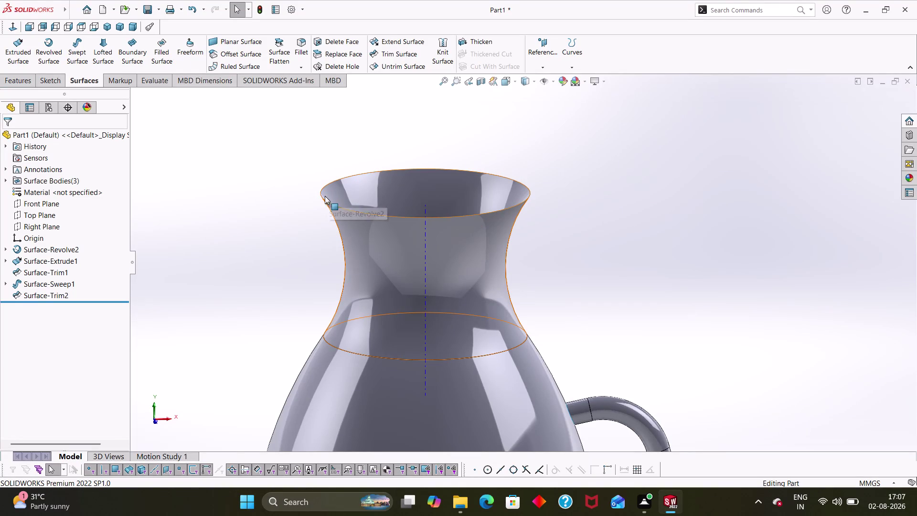
Clear stray picks on the neck surface and select Top Plane as the reference.
click(342, 210)
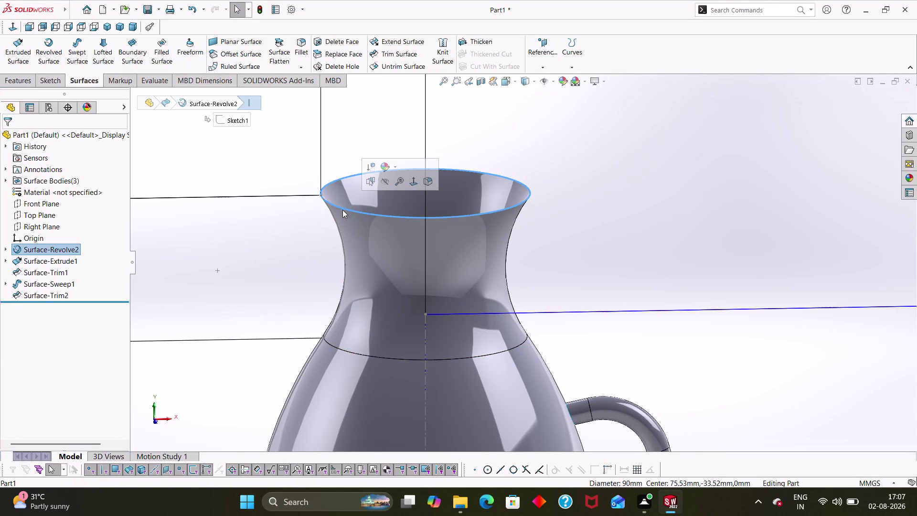
click(279, 231)
key(Escape)
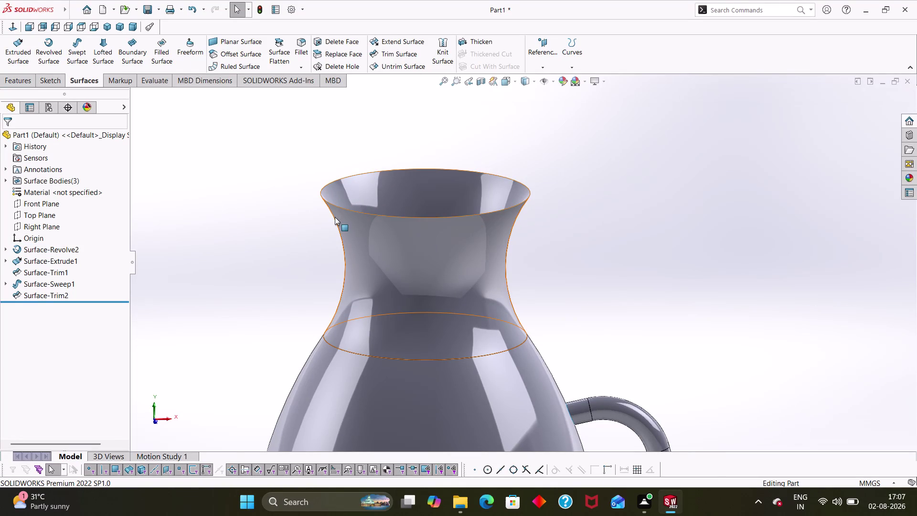
click(350, 212)
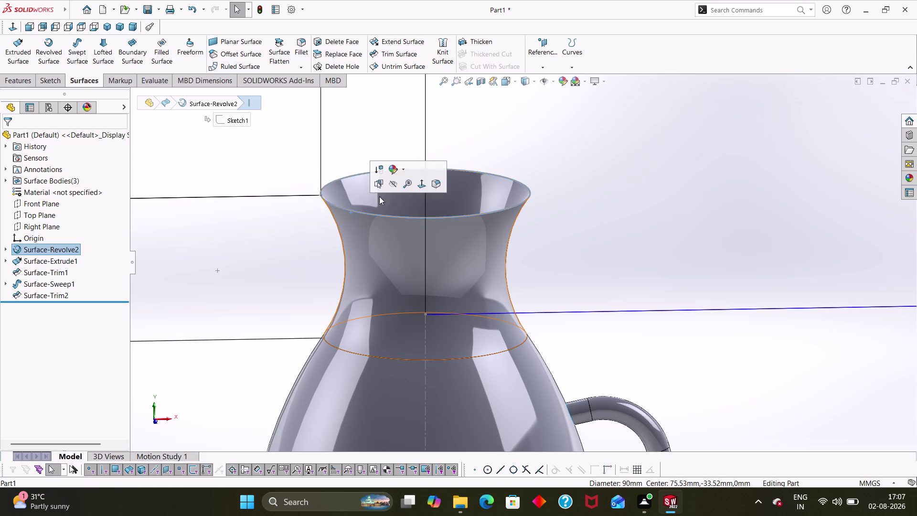
key(Escape)
key(Escape)
key(Escape)
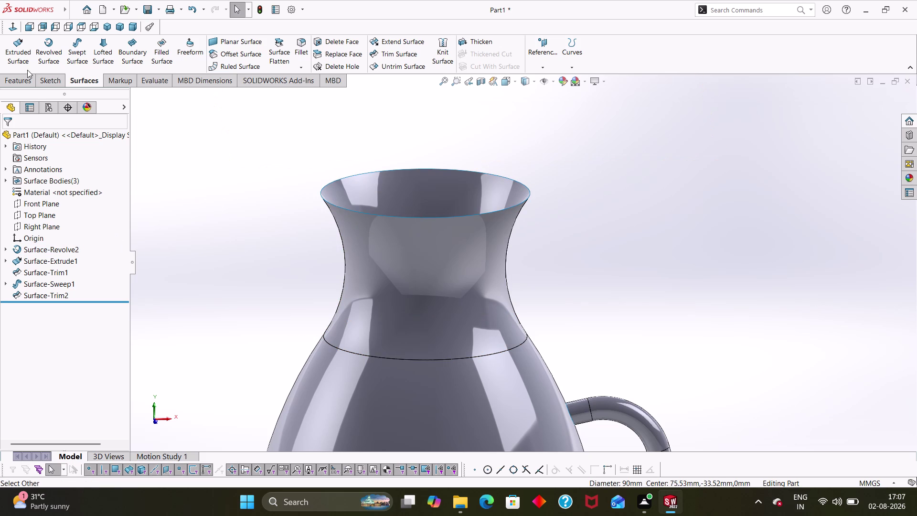
click(40, 209)
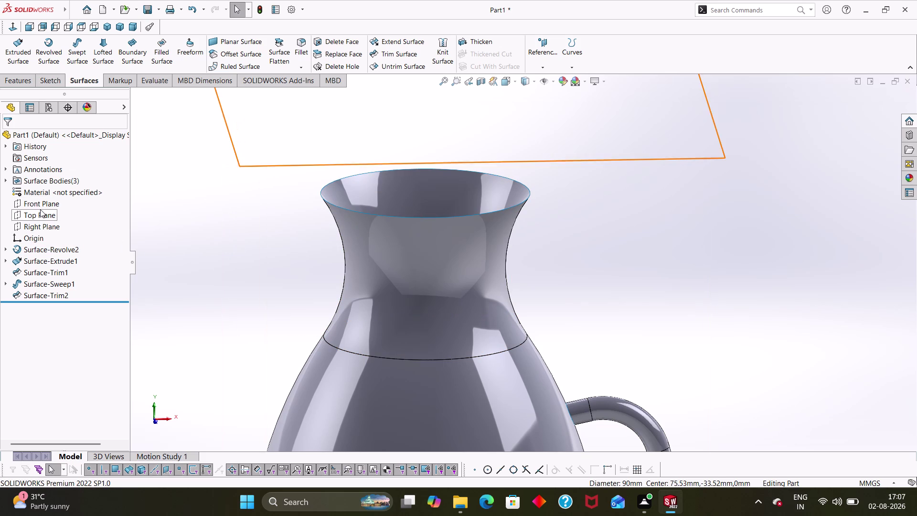
middle_drag(256, 273, 263, 256)
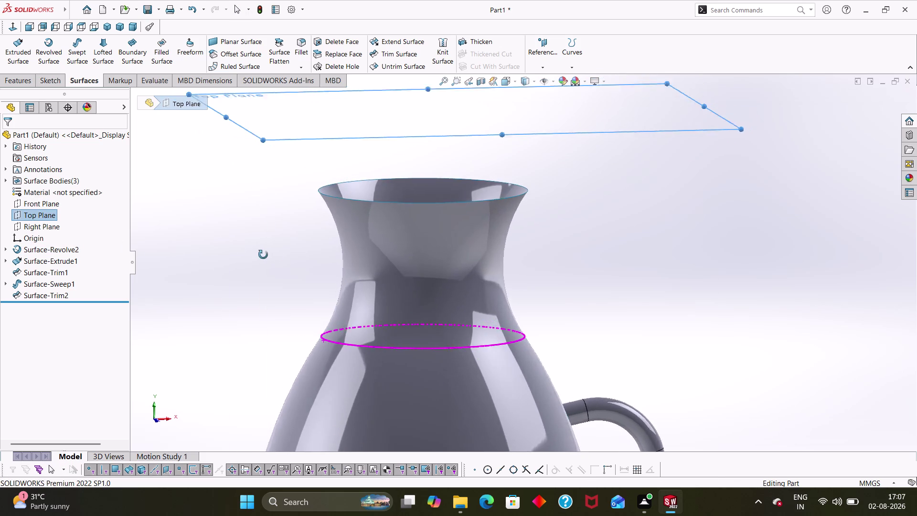
middle_drag(263, 256, 261, 259)
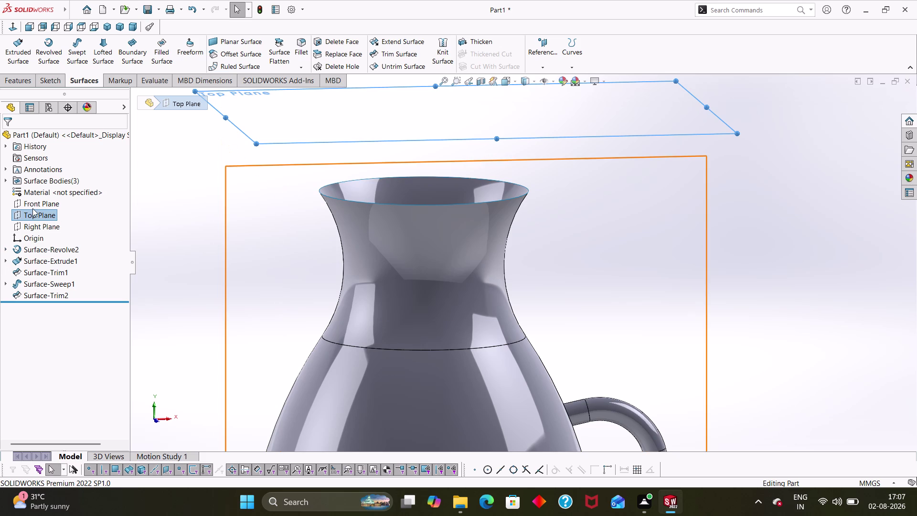
right_click(35, 219)
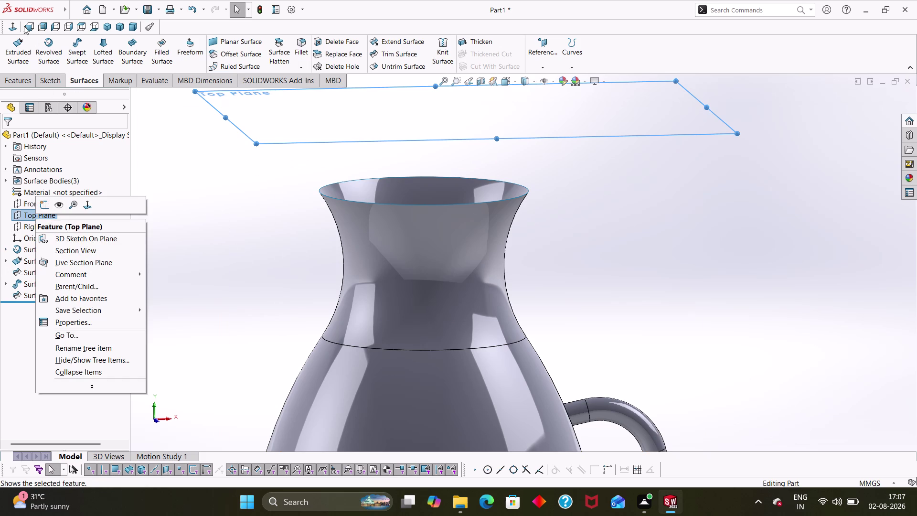
Start a new reference plane from Top Plane, flipped downward, offset 30 mm.
click(61, 8)
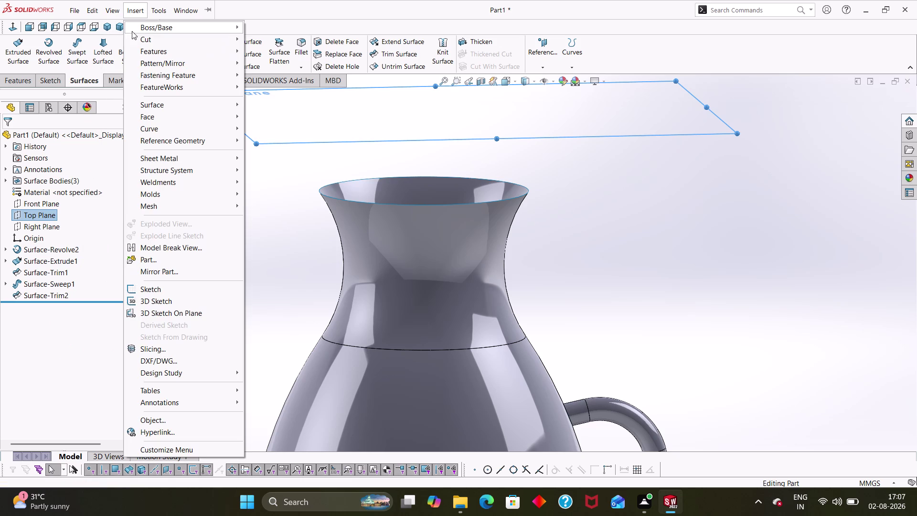
click(255, 139)
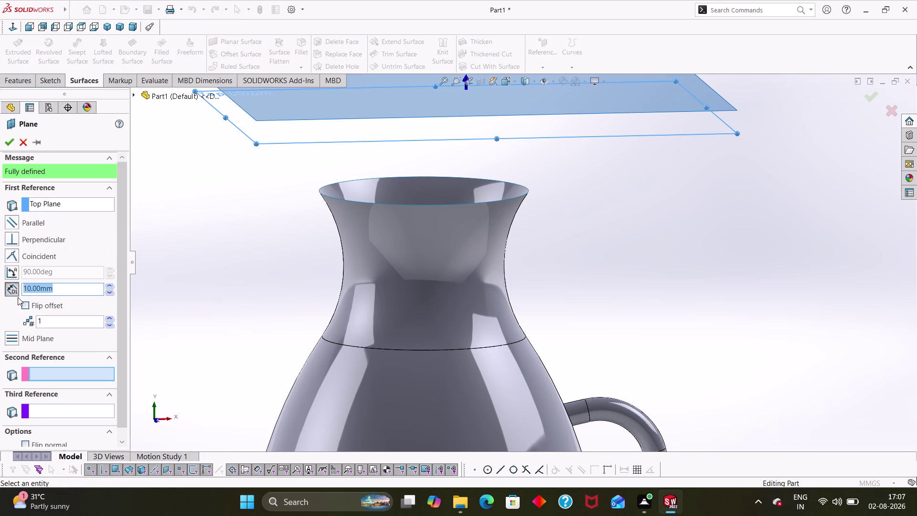
click(22, 305)
middle_drag(221, 305, 234, 284)
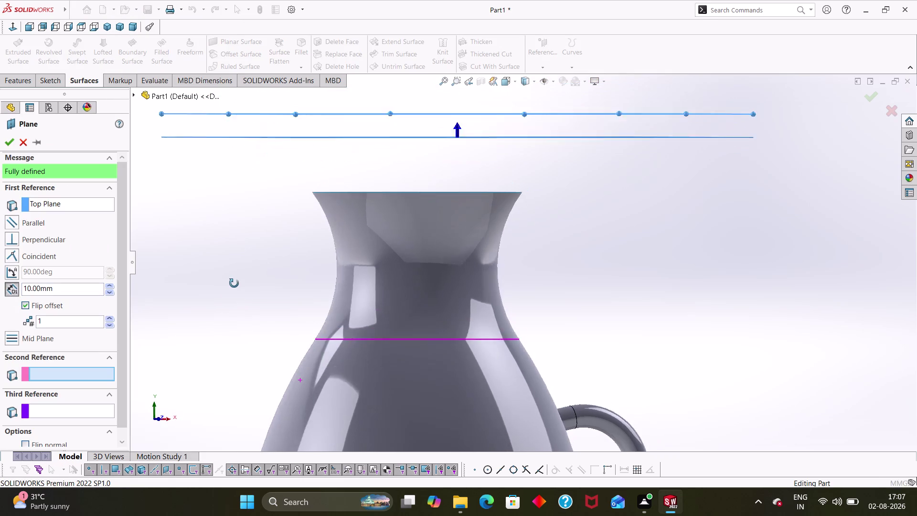
middle_drag(234, 284, 214, 293)
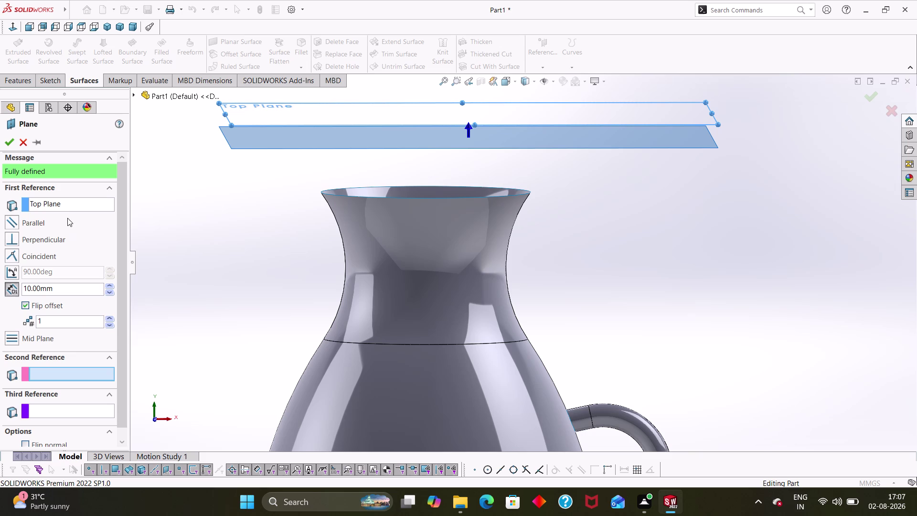
drag(80, 285, 12, 287)
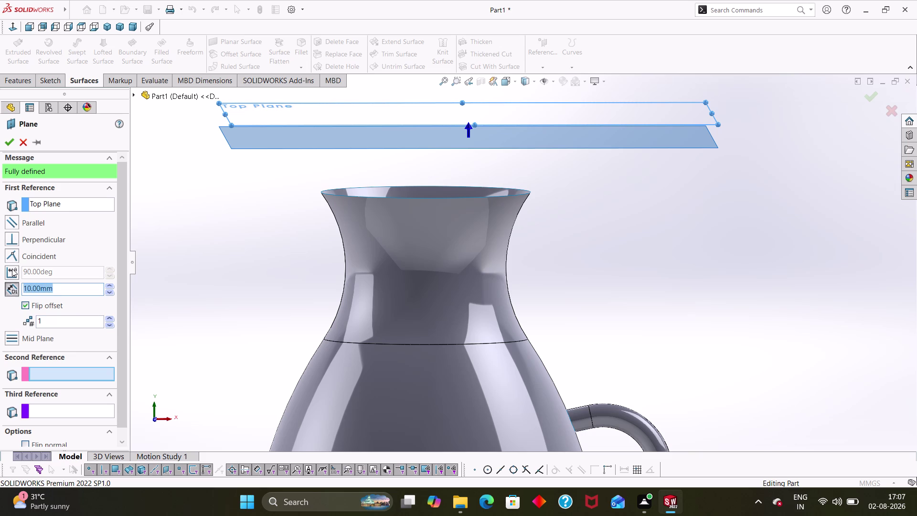
text(30)
key(Return)
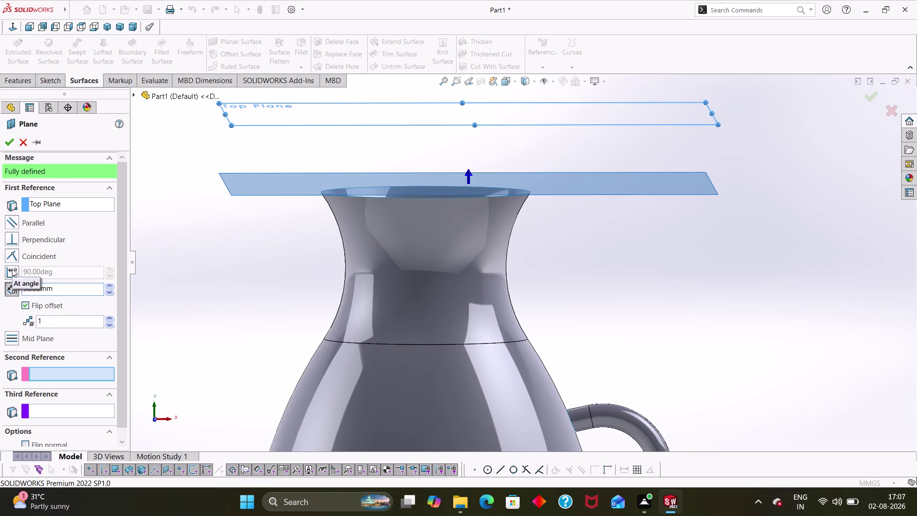
Change the offset to 34 mm and check the plane against the rim from several angles.
middle_drag(235, 267, 234, 263)
drag(83, 290, 78, 290)
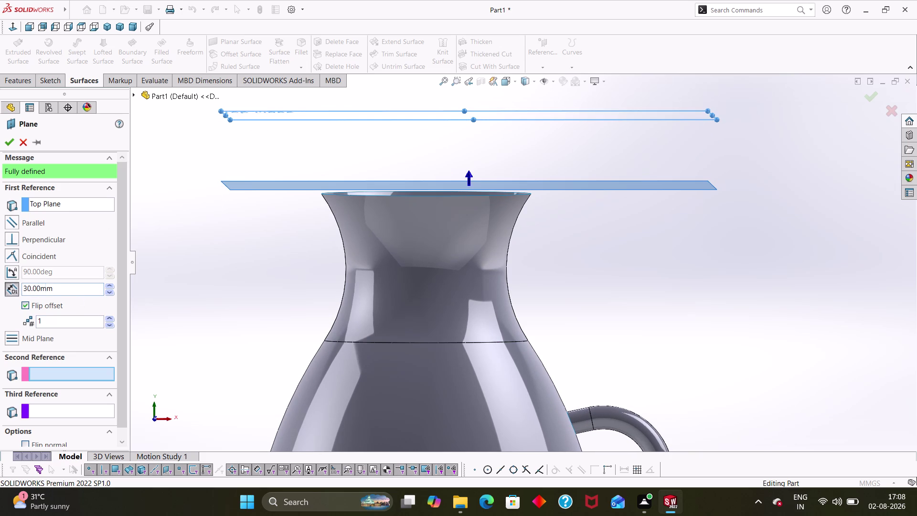
drag(78, 290, 0, 292)
text(34)
key(Return)
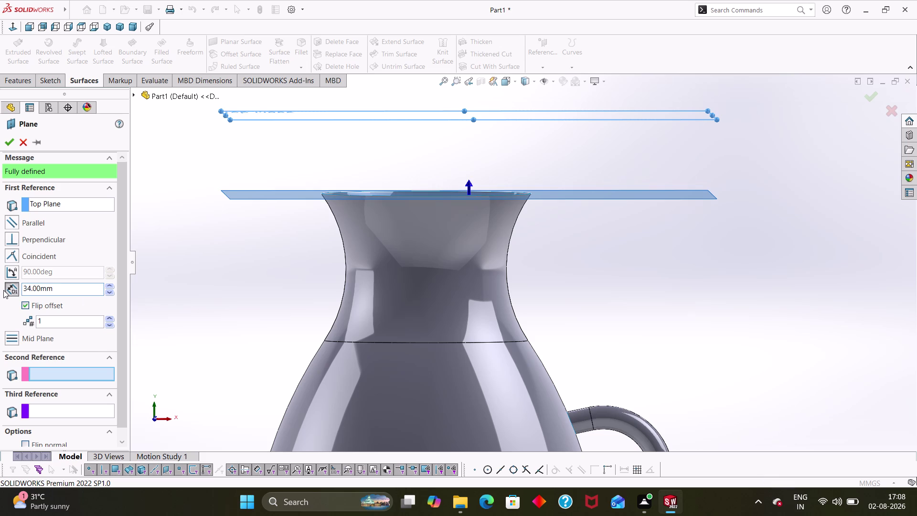
middle_drag(249, 299, 254, 317)
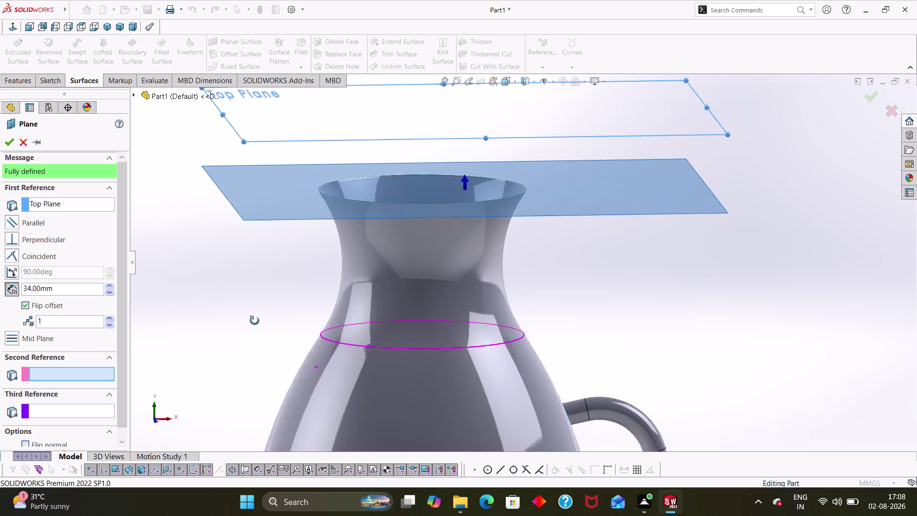
middle_drag(254, 318, 271, 293)
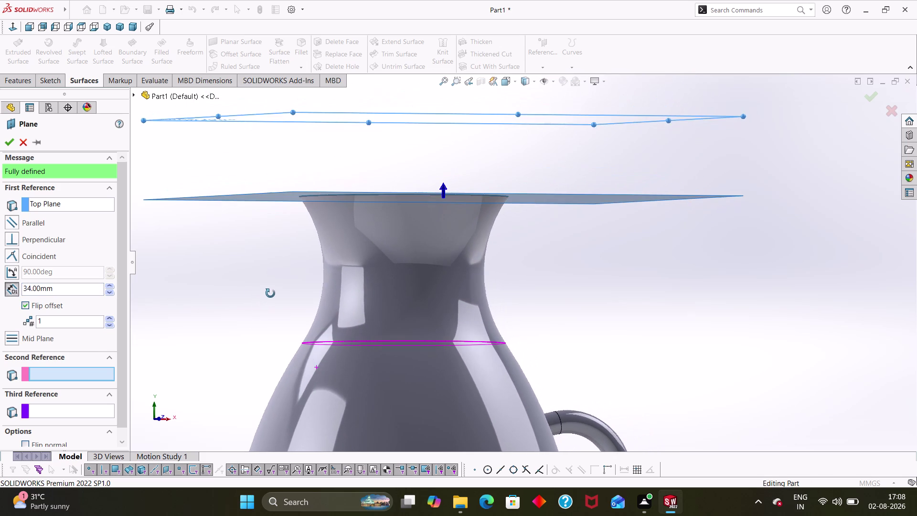
middle_drag(271, 294, 268, 295)
scroll(down, 3)
middle_drag(341, 146, 345, 172)
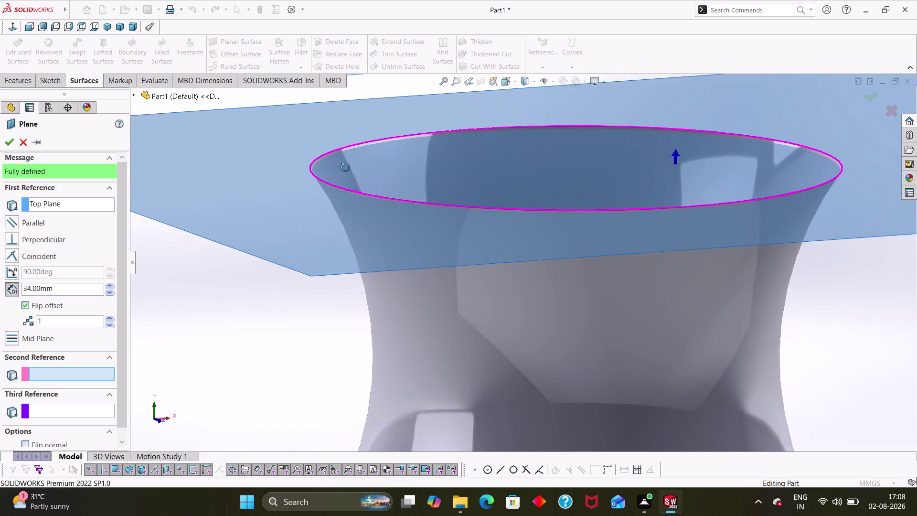
middle_drag(345, 171, 322, 148)
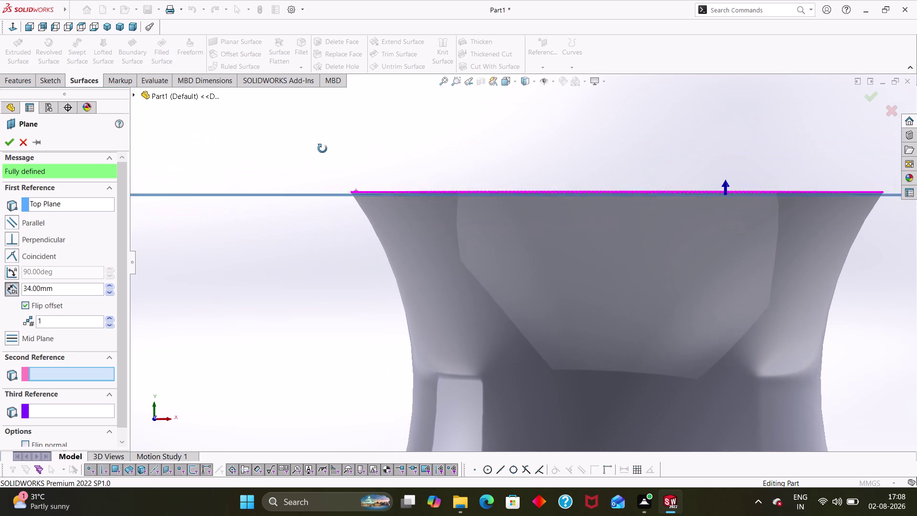
middle_drag(323, 149, 326, 181)
scroll(up, 3)
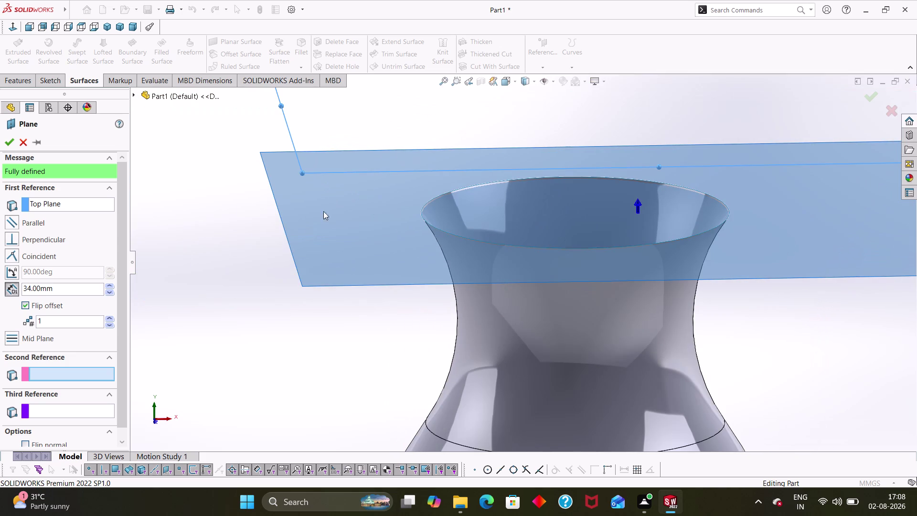
Set the offset to 33 mm, verify it meets the rim, and confirm Plane1.
drag(84, 292, 0, 278)
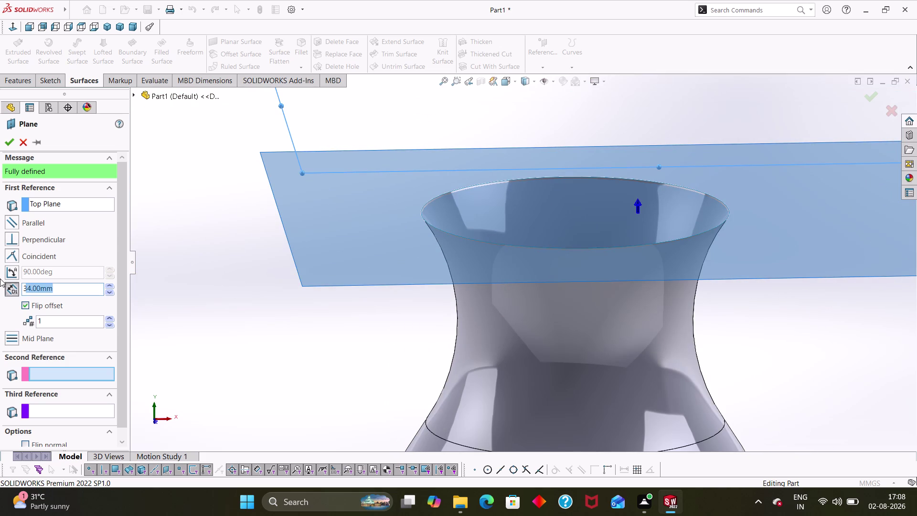
drag(0, 278, 0, 279)
text(33)
key(Return)
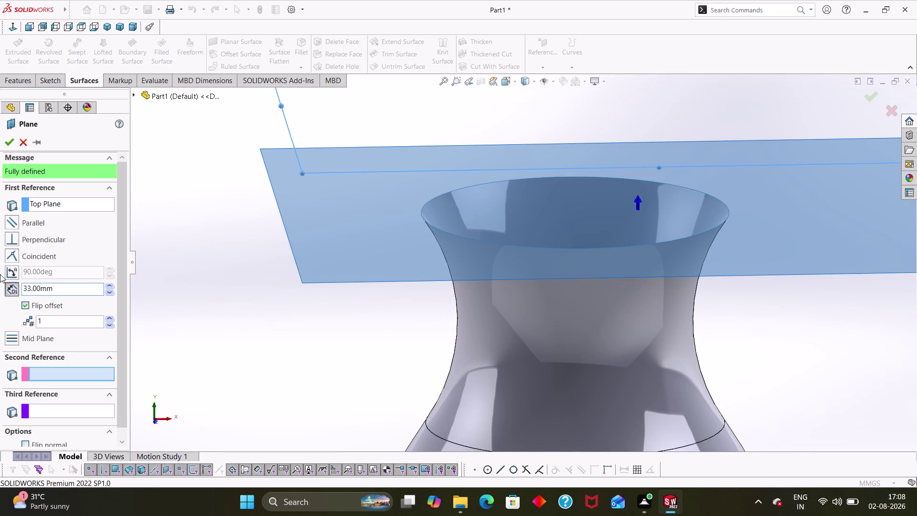
middle_drag(256, 315, 261, 313)
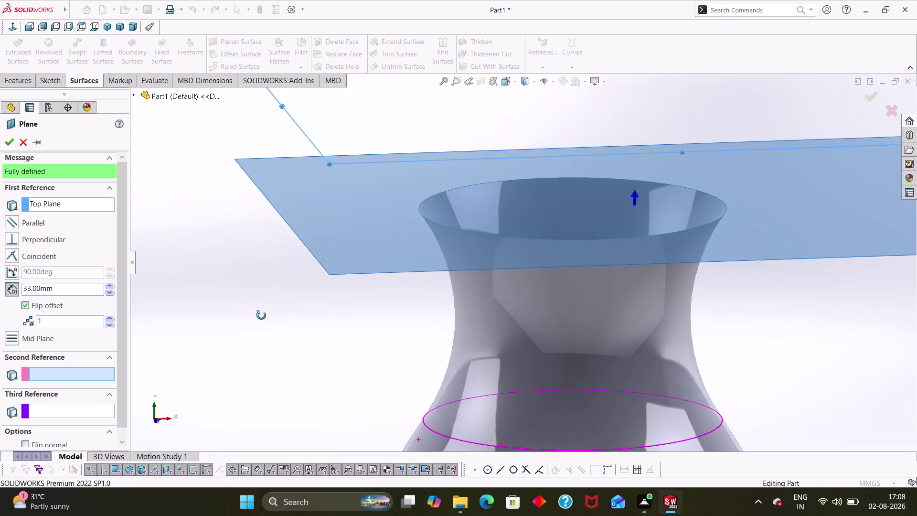
middle_drag(261, 313, 261, 318)
click(2, 137)
click(9, 143)
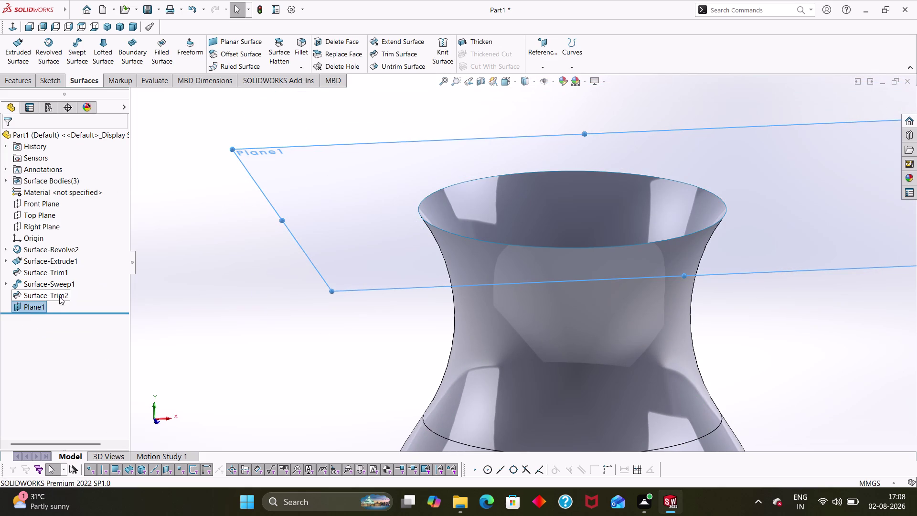
right_click(41, 306)
click(49, 281)
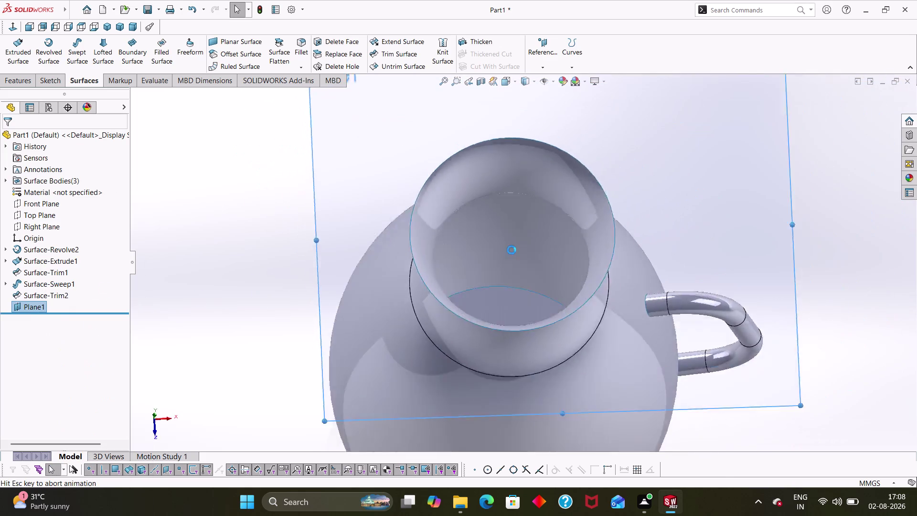
click(233, 56)
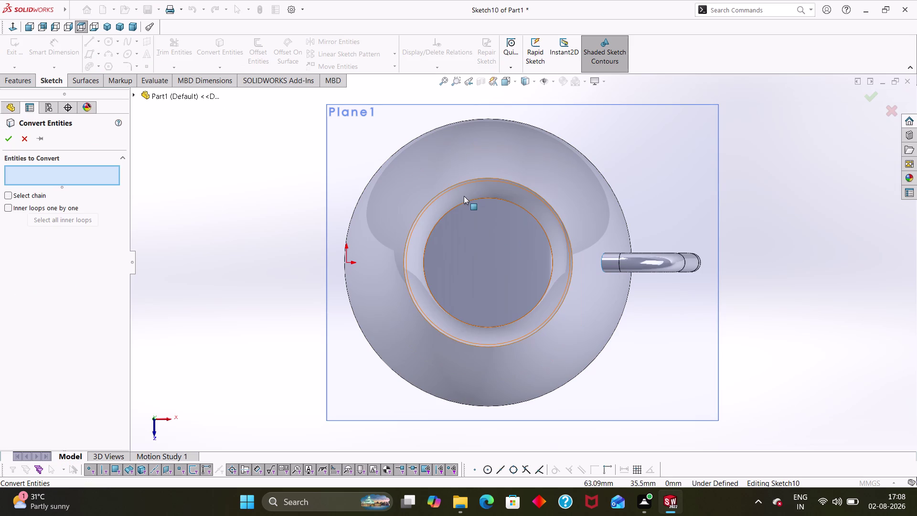
click(461, 184)
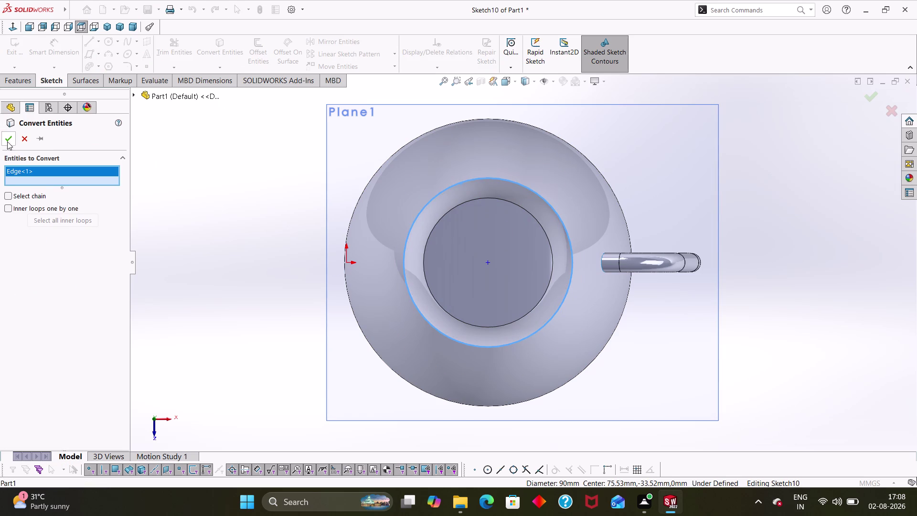
click(440, 220)
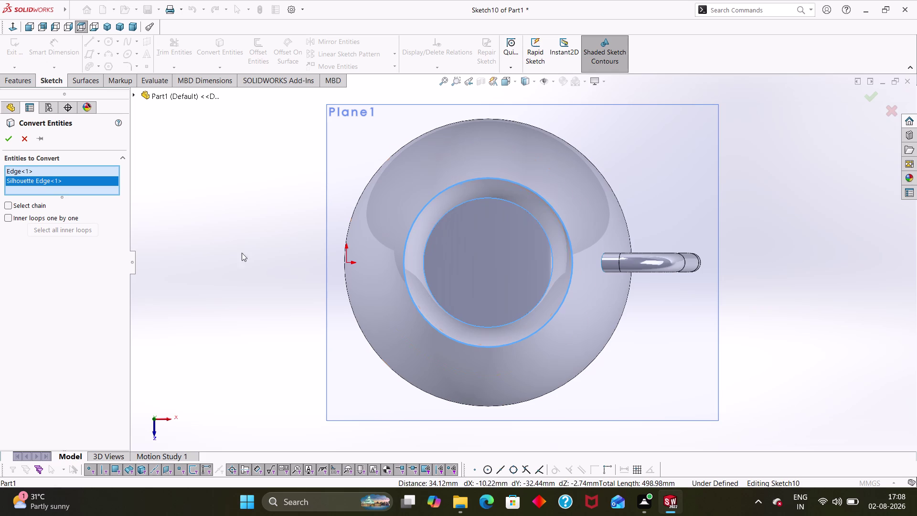
click(7, 141)
click(254, 305)
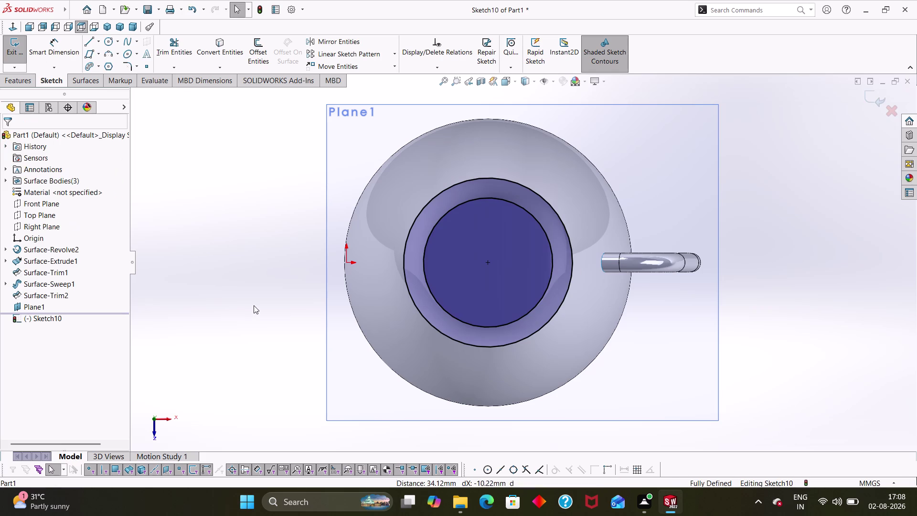
middle_drag(269, 321, 256, 222)
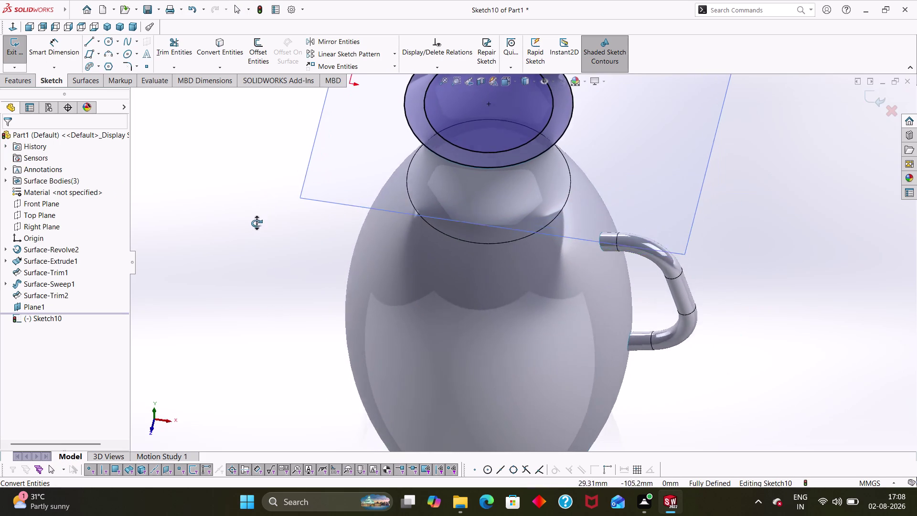
middle_drag(256, 223, 253, 226)
scroll(up, 3)
middle_drag(314, 250, 327, 243)
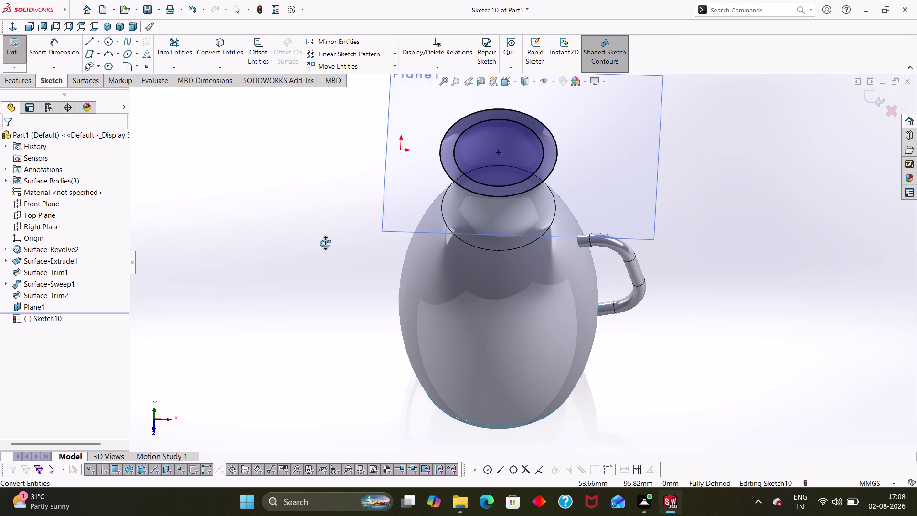
middle_drag(327, 243, 316, 244)
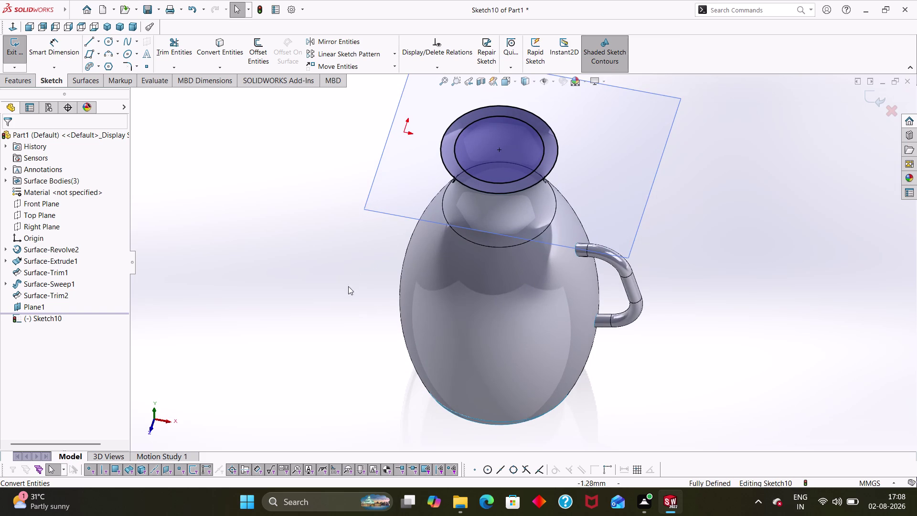
middle_drag(335, 311, 363, 257)
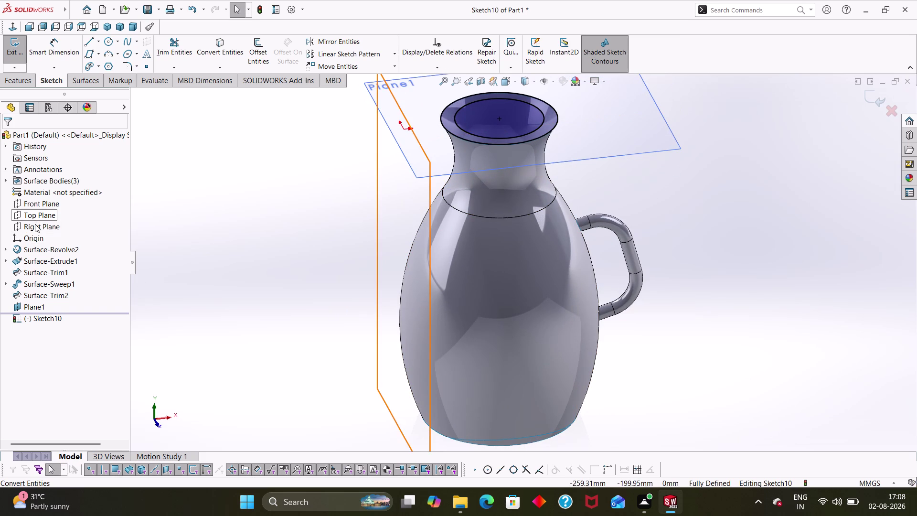
right_click(39, 204)
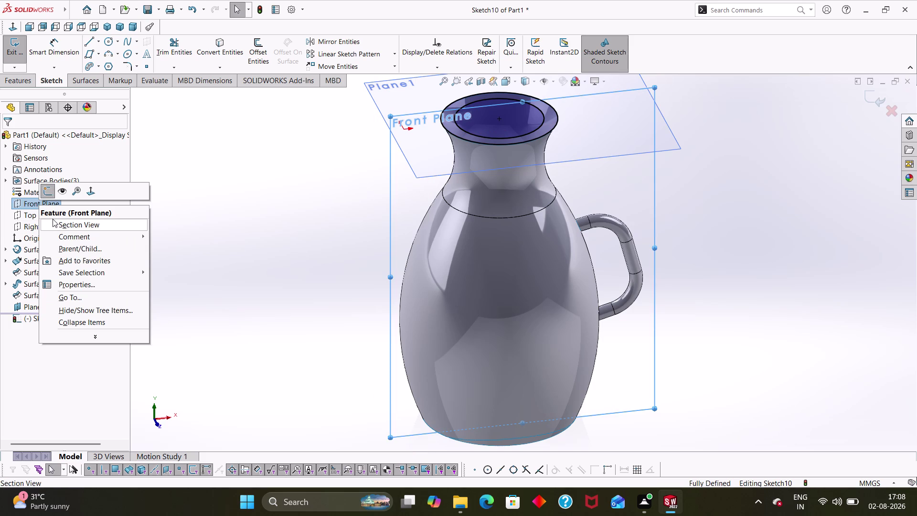
Start a new sketch on the Front Plane with the straight Line tool.
click(51, 193)
right_click(49, 205)
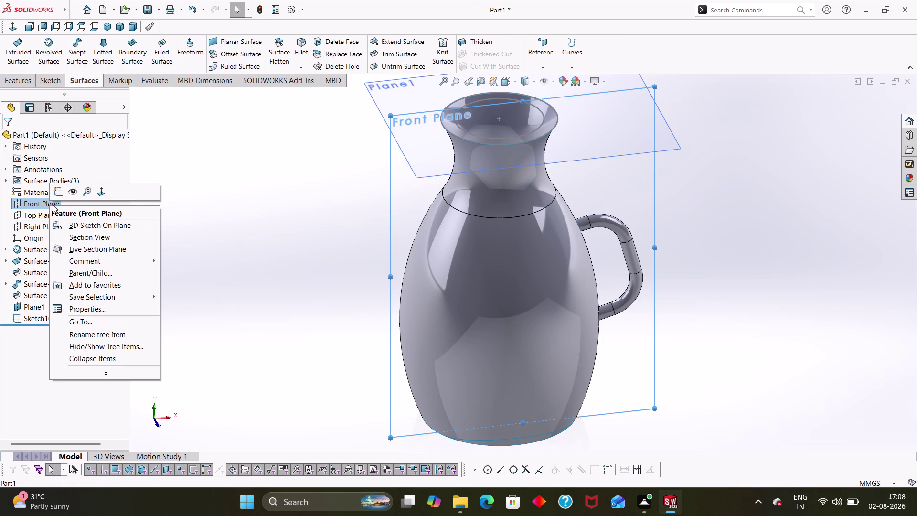
click(60, 191)
scroll(down, 3)
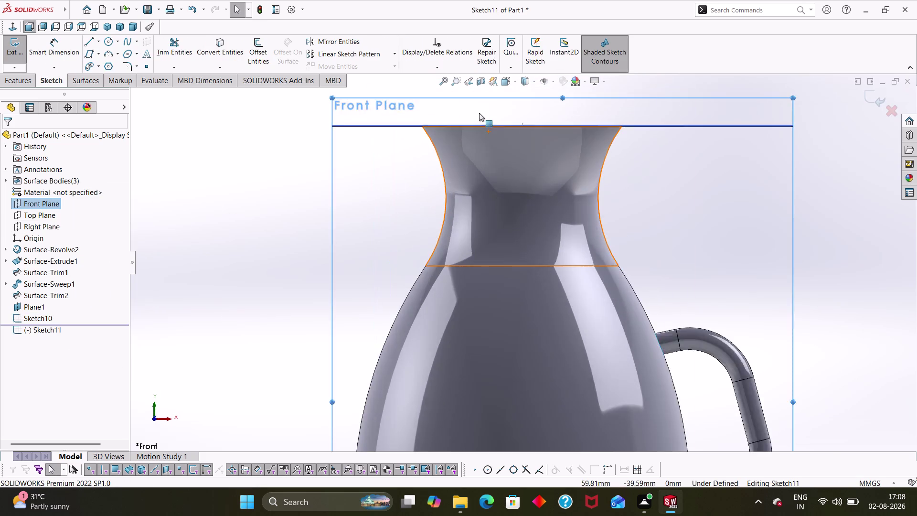
scroll(down, 3)
click(96, 44)
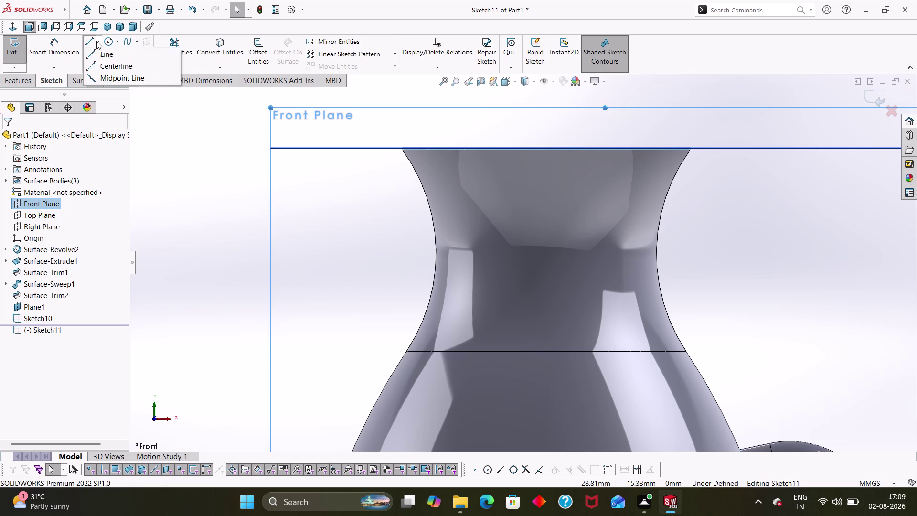
click(96, 42)
click(89, 41)
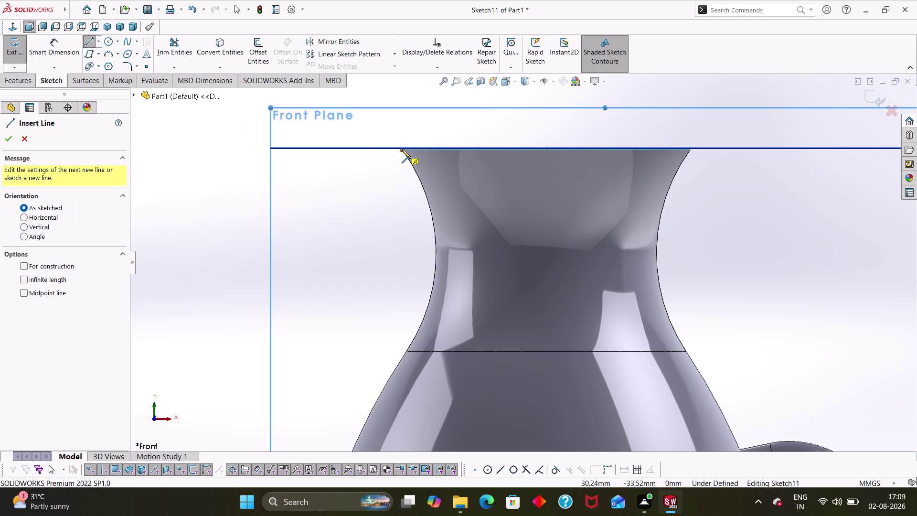
Draw a short horizontal line outward from the rim's left edge.
drag(403, 148, 377, 143)
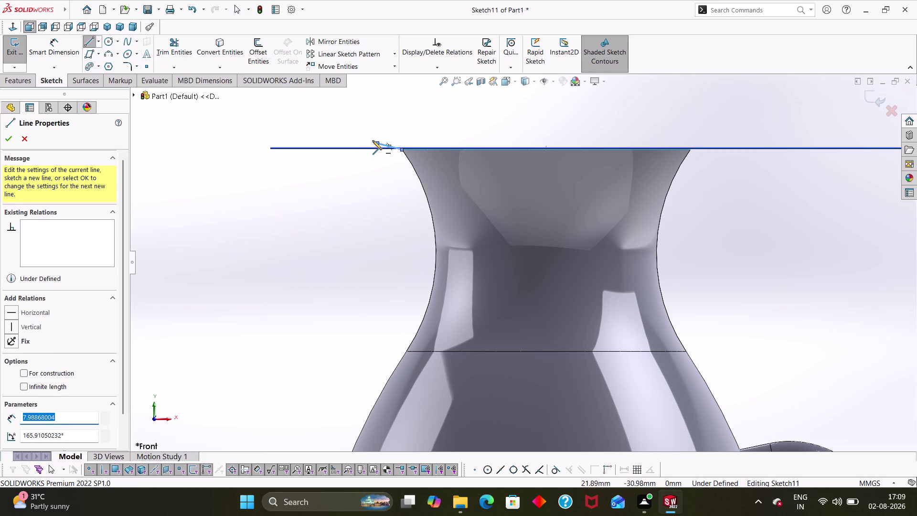
key(Escape)
key(Escape)
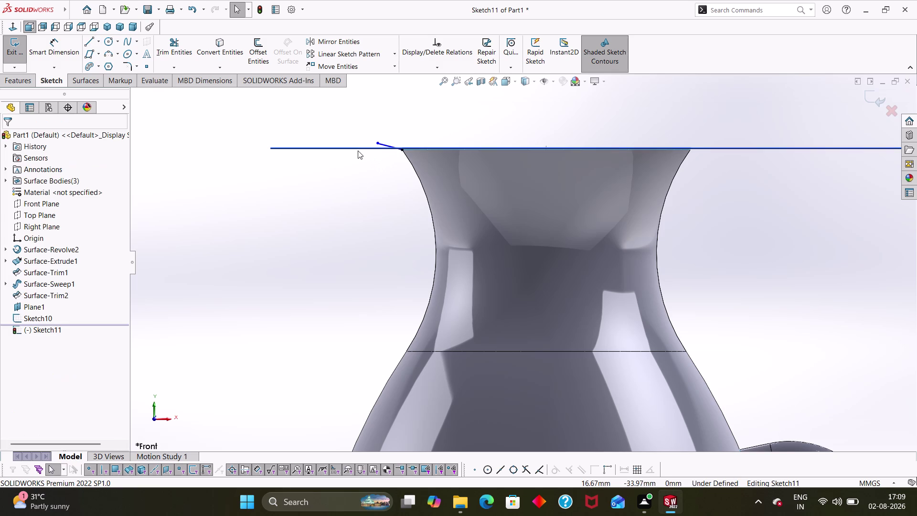
click(358, 150)
click(357, 147)
right_click(360, 148)
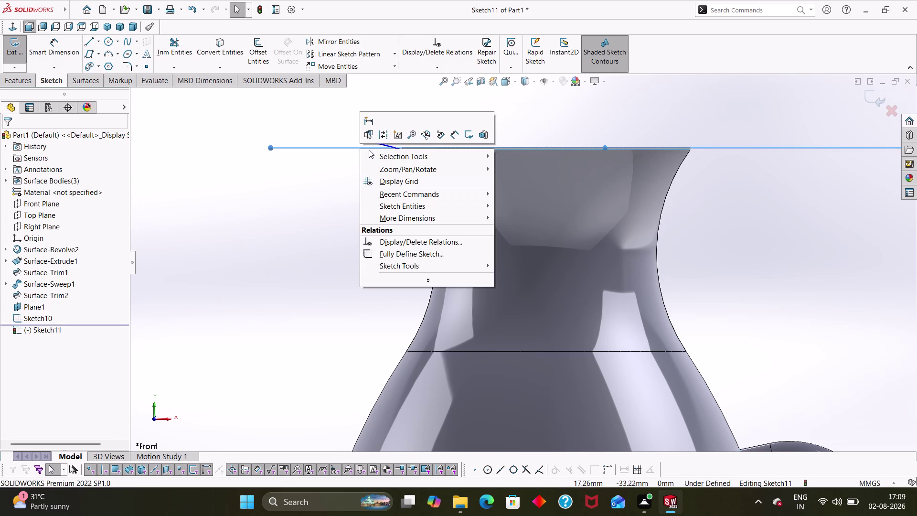
key(Escape)
key(Escape)
Delete a selected sketch entity and bring up the Sketch10 and Sketch11 options.
middle_drag(340, 200, 350, 267)
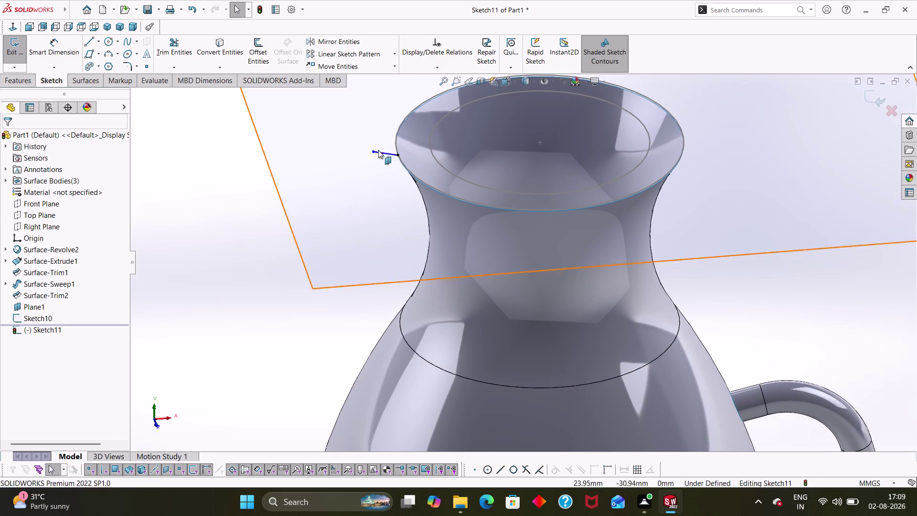
click(380, 151)
key(Delete)
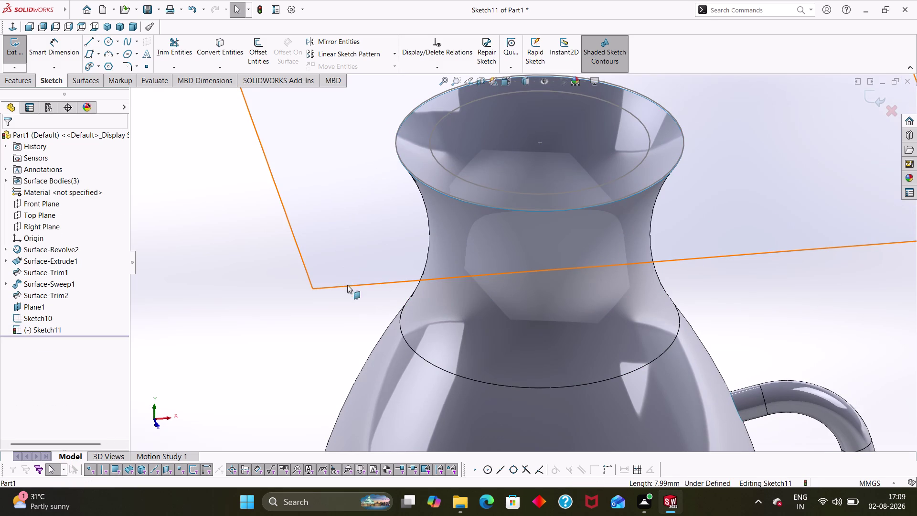
right_click(345, 277)
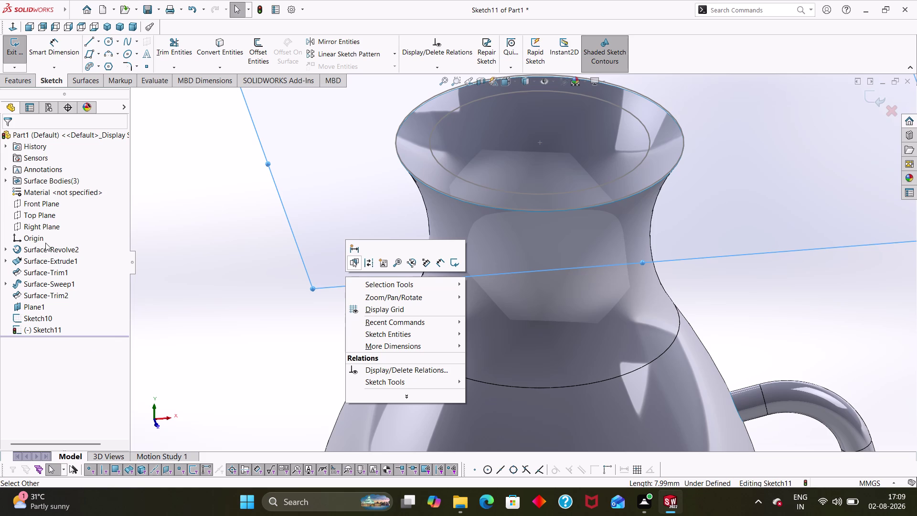
right_click(51, 316)
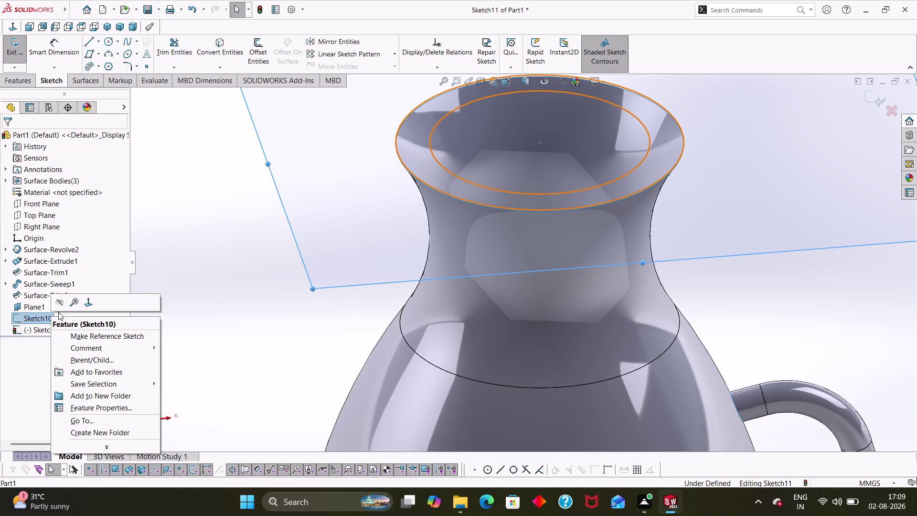
click(54, 304)
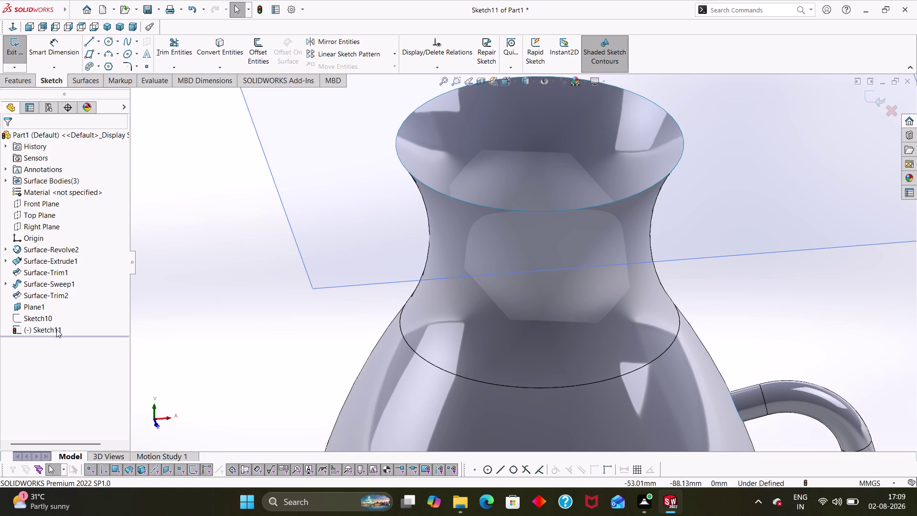
right_click(48, 325)
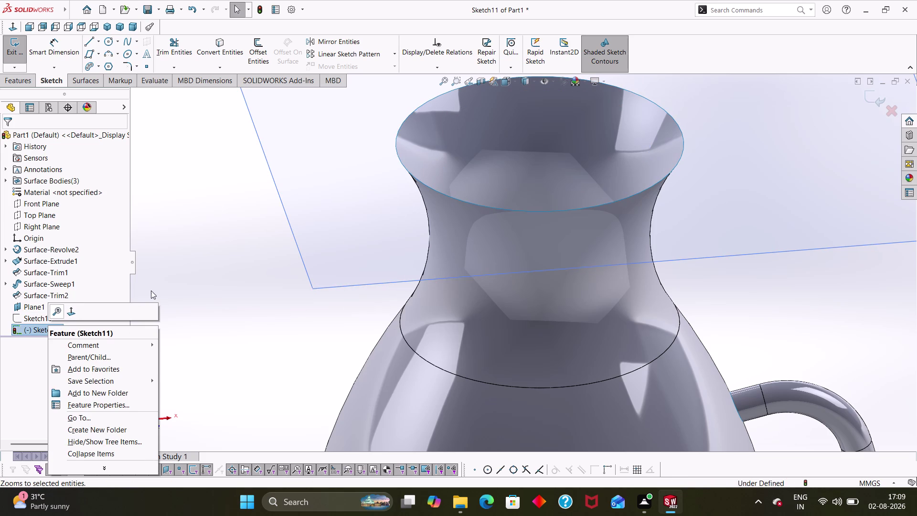
Exit Sketch11, discarding its changes.
click(167, 278)
right_click(48, 333)
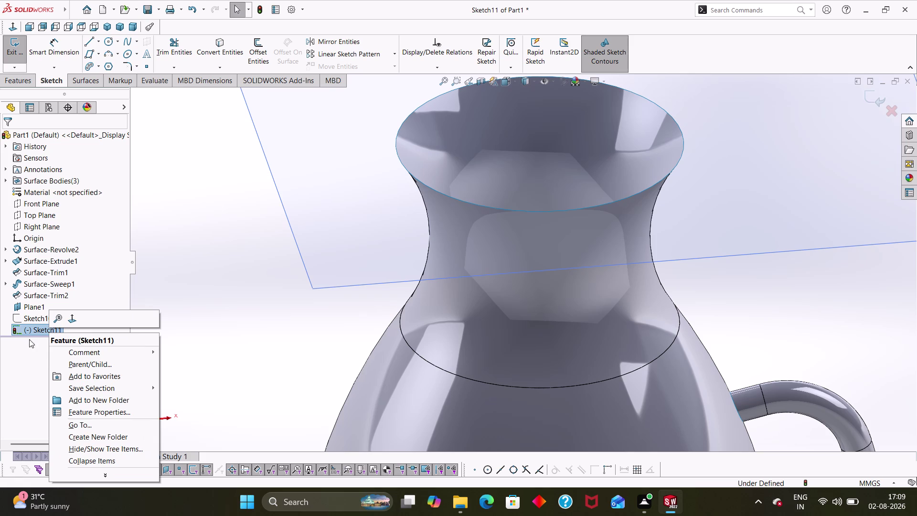
double_click(28, 333)
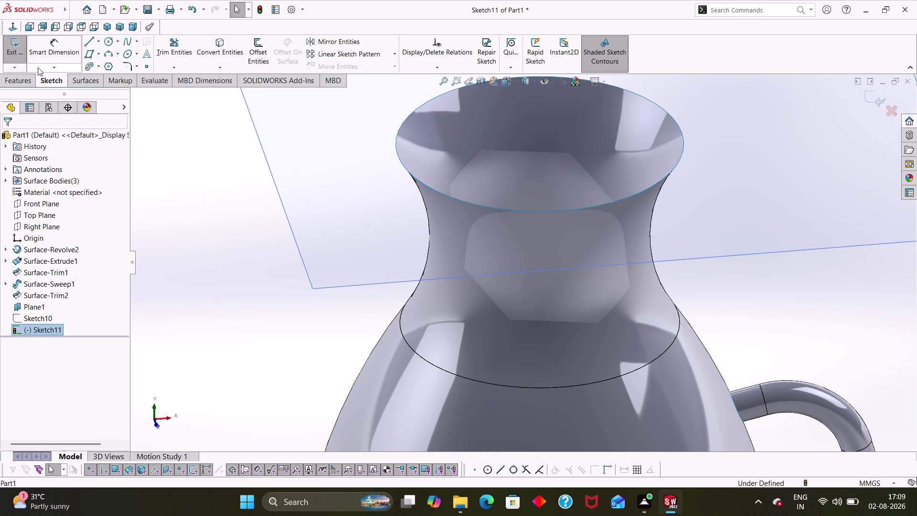
click(22, 58)
Select Sketch10 and reopen it for editing.
middle_drag(422, 340, 415, 318)
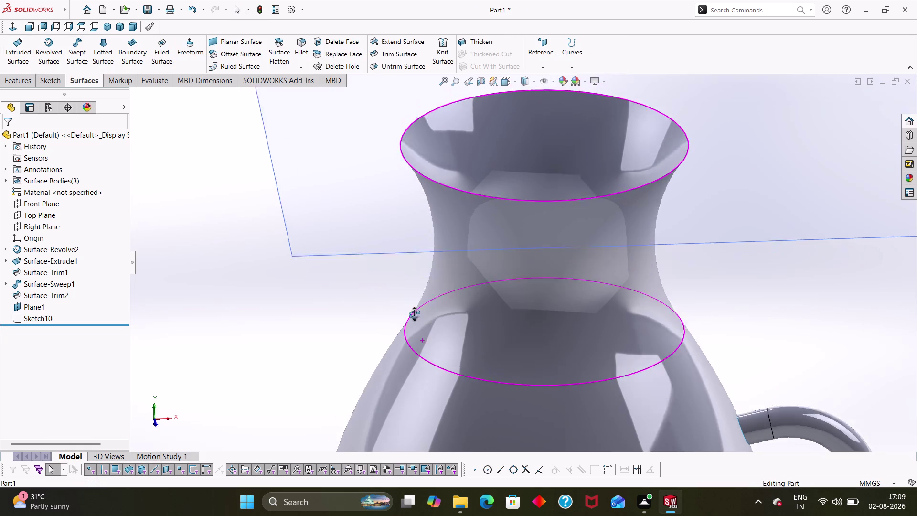
middle_drag(415, 318, 423, 326)
click(39, 318)
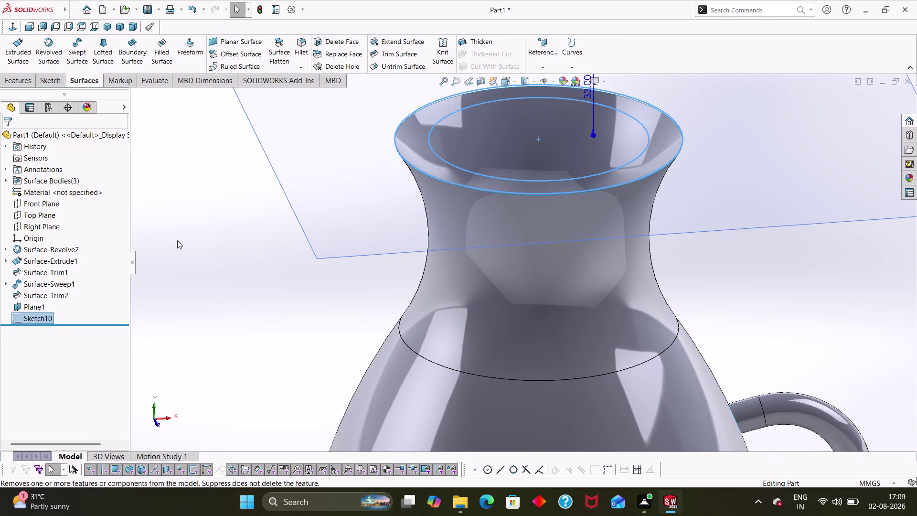
right_click(45, 319)
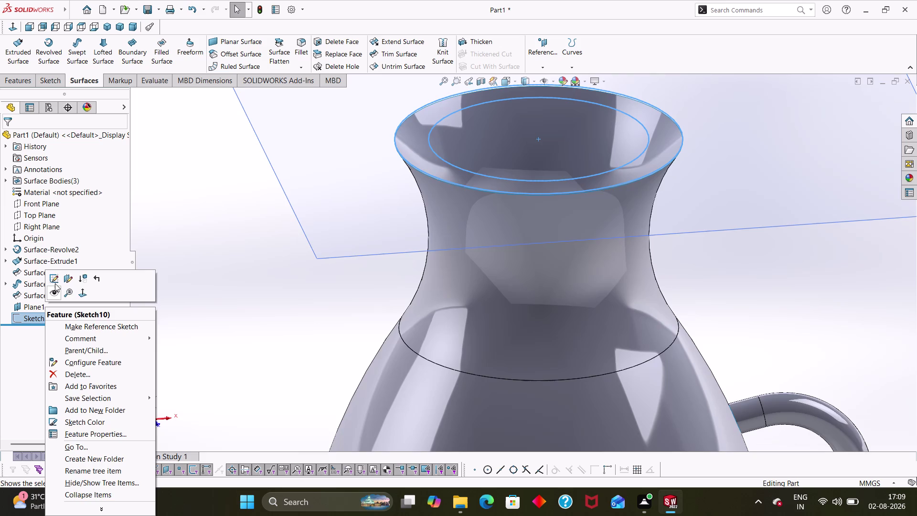
click(55, 283)
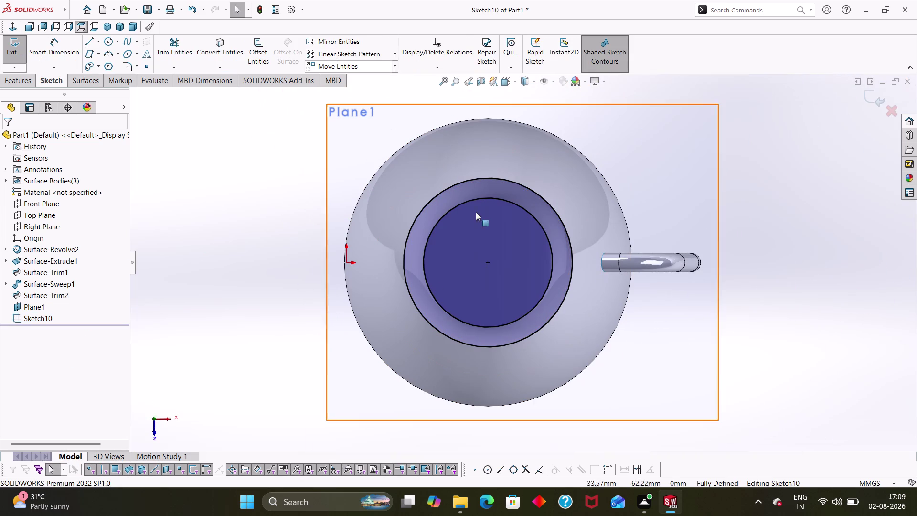
Close Sketch10, then reopen it for editing.
middle_drag(673, 401, 670, 304)
scroll(up, 3)
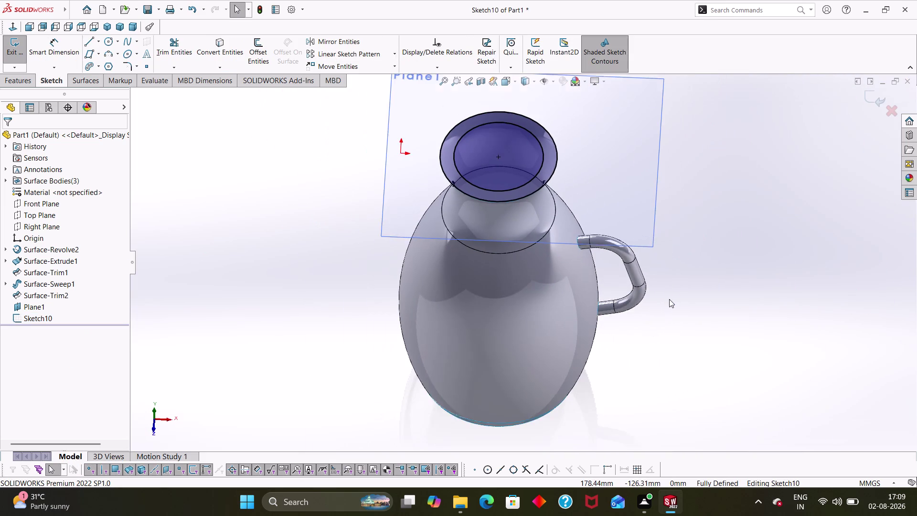
scroll(up, 3)
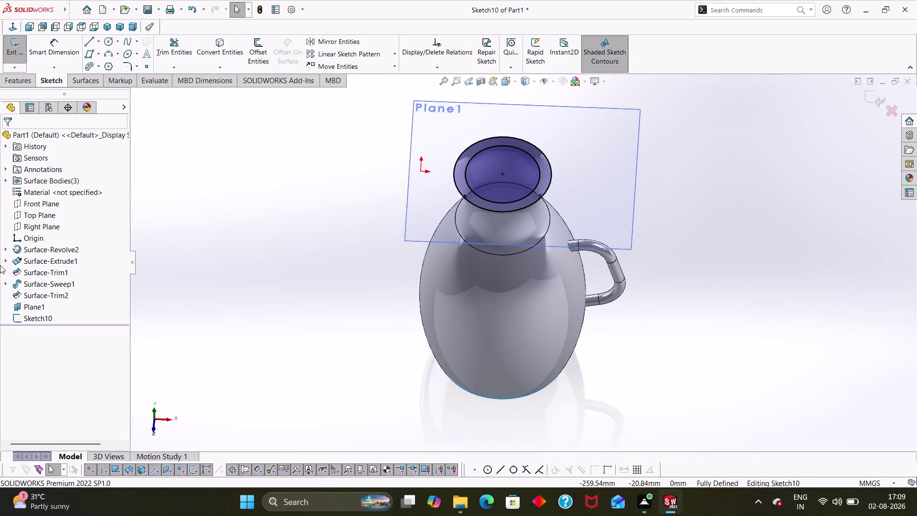
click(259, 4)
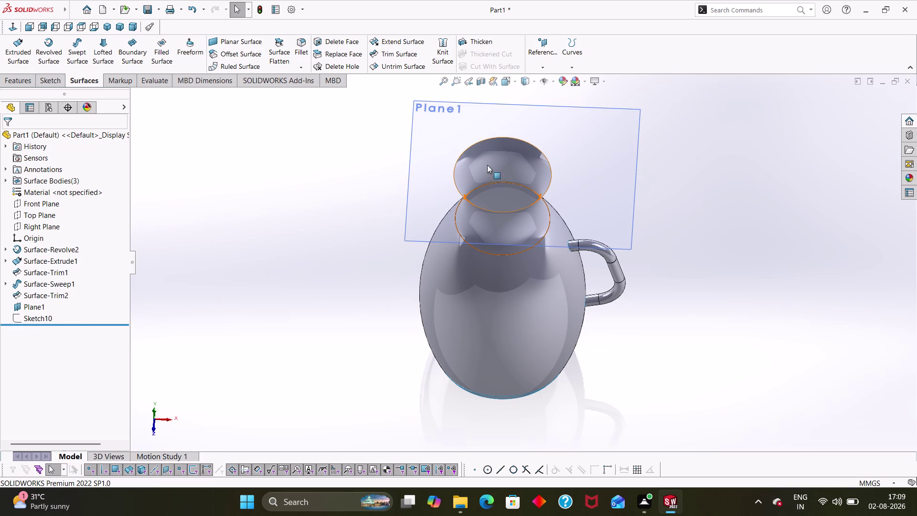
right_click(38, 321)
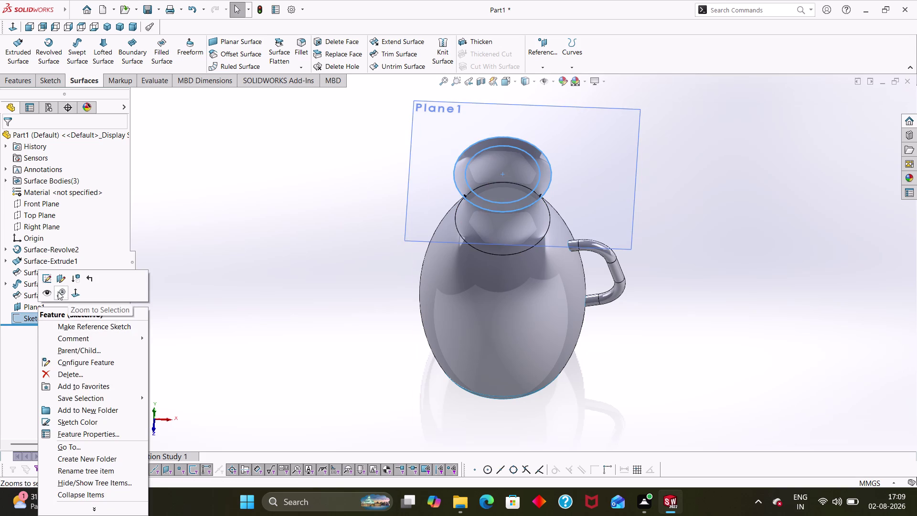
click(52, 280)
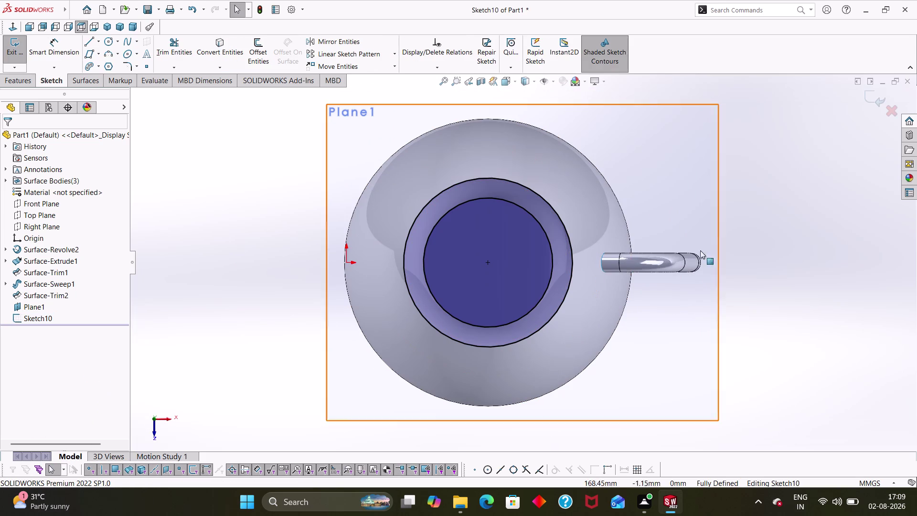
Close Sketch10 again and bring up the Plane1 and Sketch10 options.
right_click(680, 202)
right_click(27, 321)
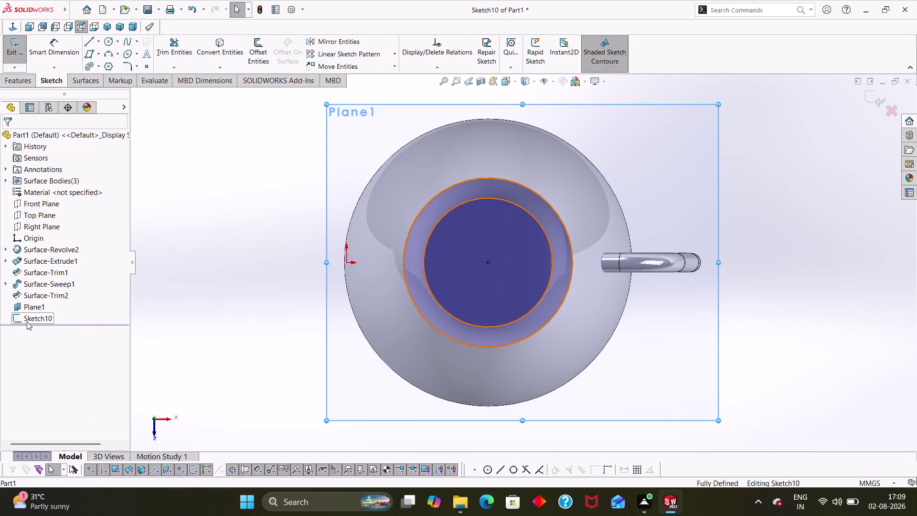
click(195, 316)
right_click(38, 308)
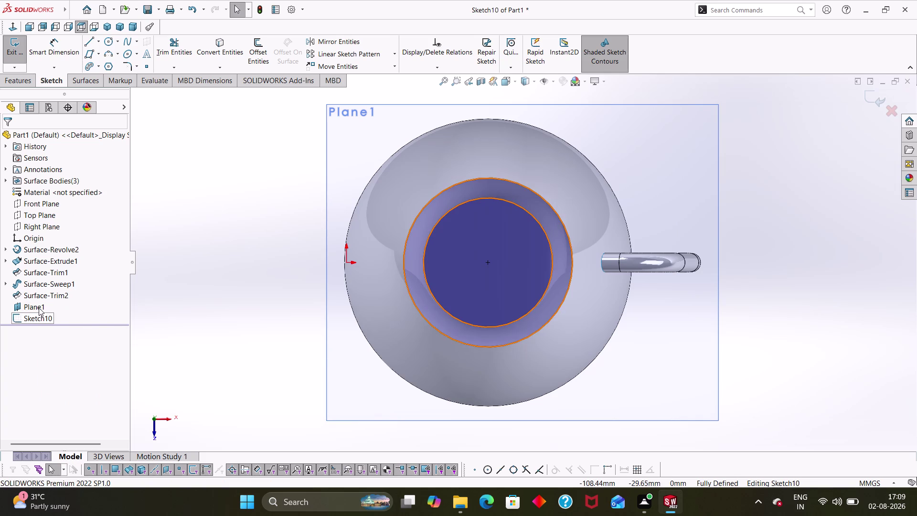
click(48, 295)
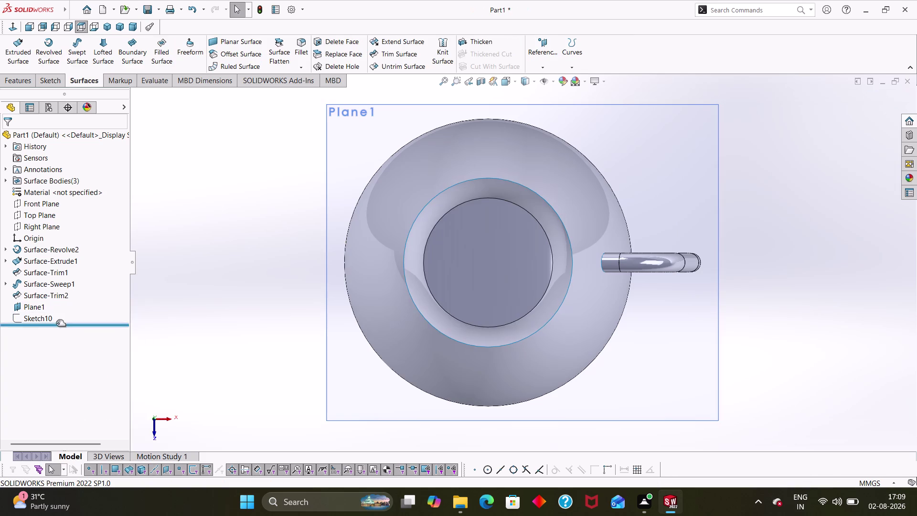
right_click(41, 308)
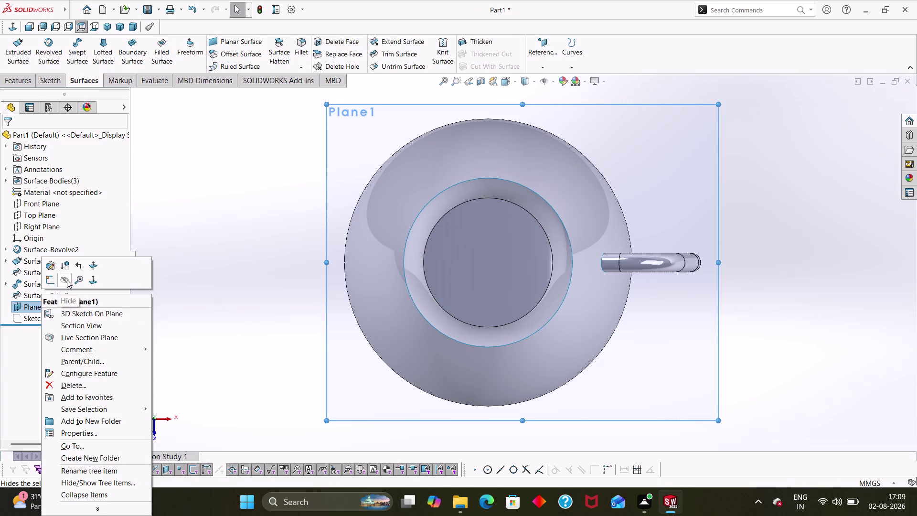
click(63, 280)
right_click(36, 318)
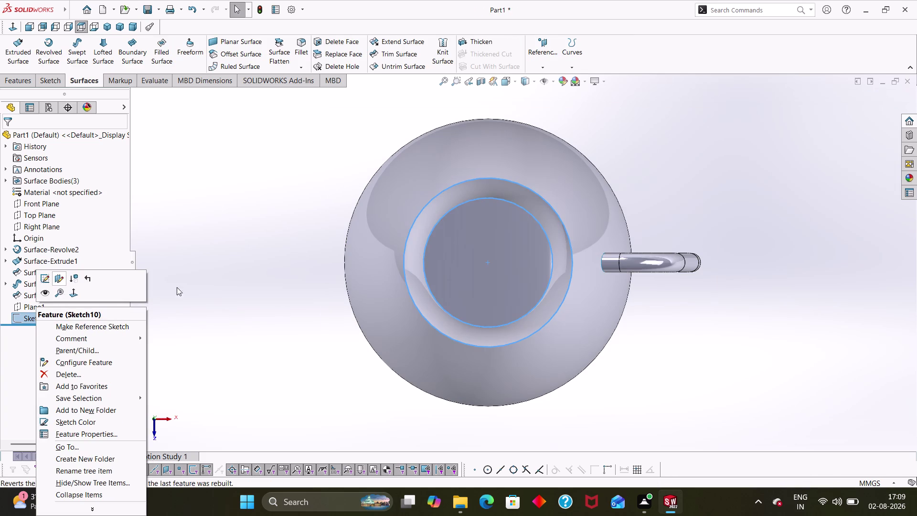
Orbit the jug into a three-quarter view and bring up the Front Plane options.
middle_drag(285, 361, 287, 307)
middle_drag(372, 376, 372, 295)
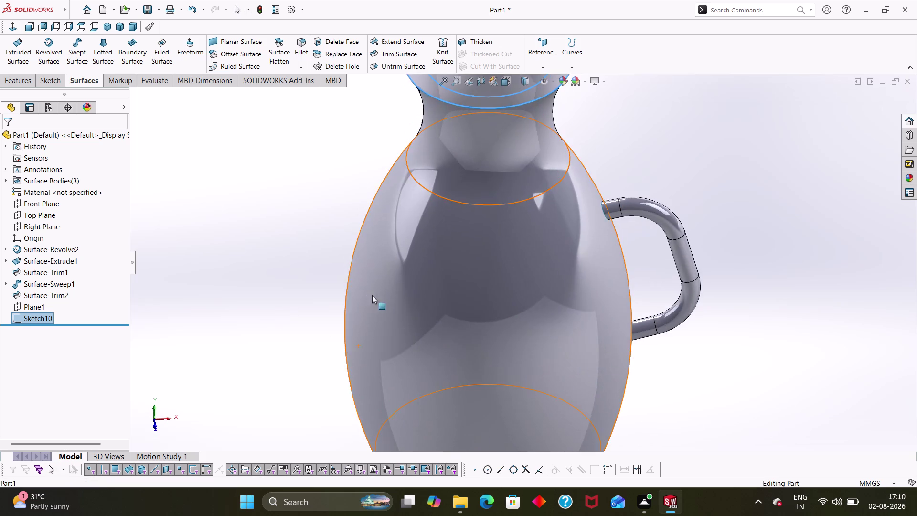
scroll(up, 3)
middle_drag(353, 308, 358, 286)
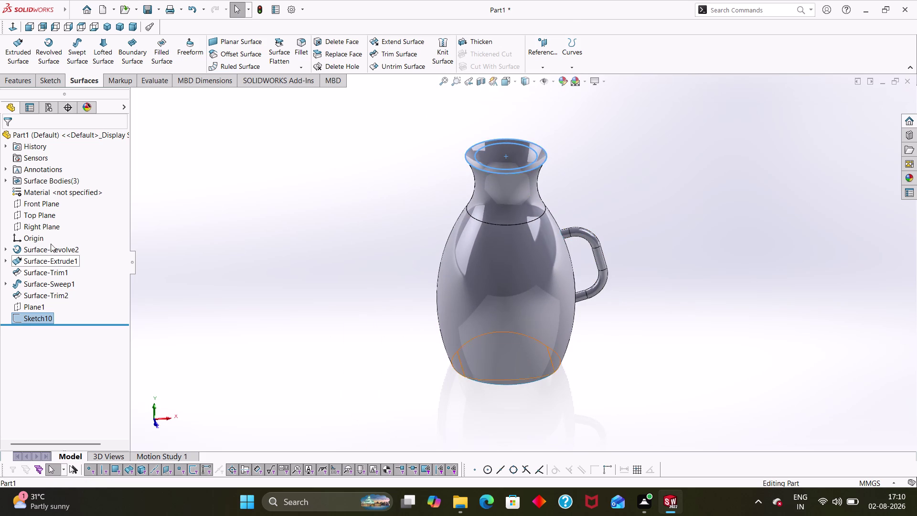
right_click(41, 206)
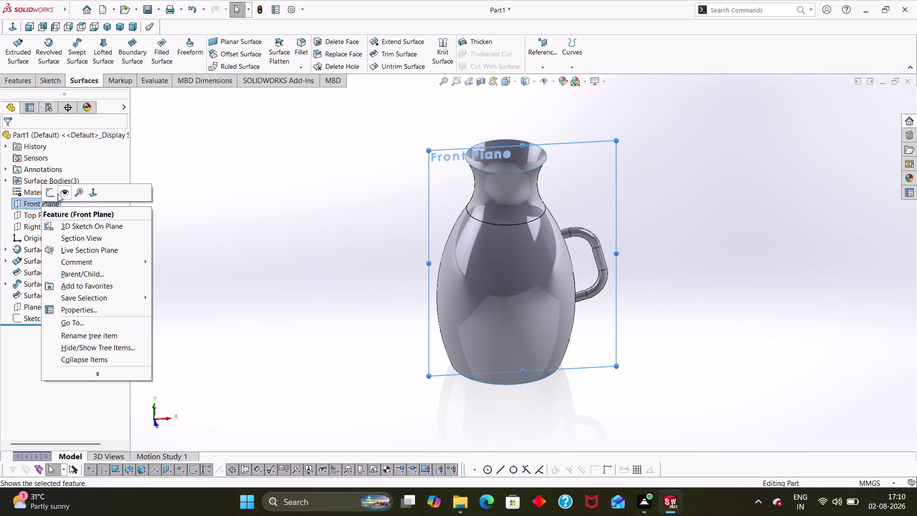
Start a new sketch, Sketch12, on the Front Plane.
click(57, 192)
right_click(42, 207)
click(68, 195)
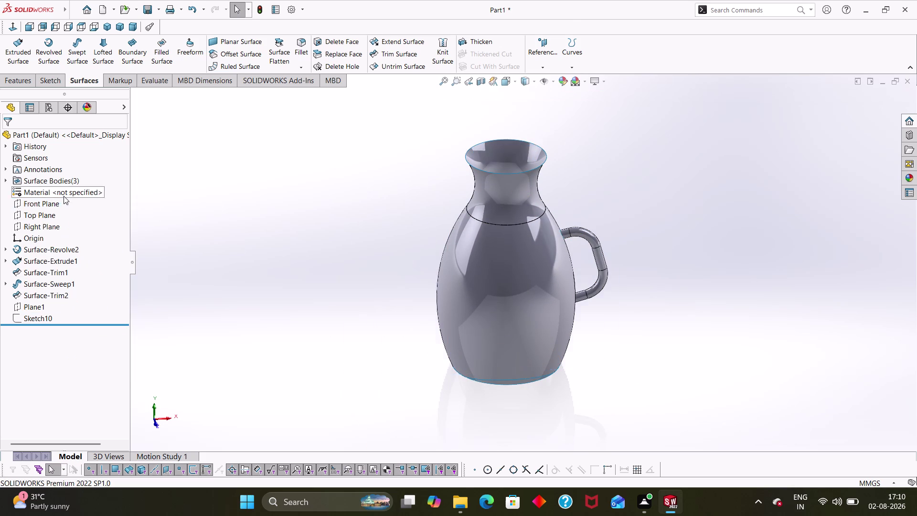
right_click(59, 200)
click(69, 188)
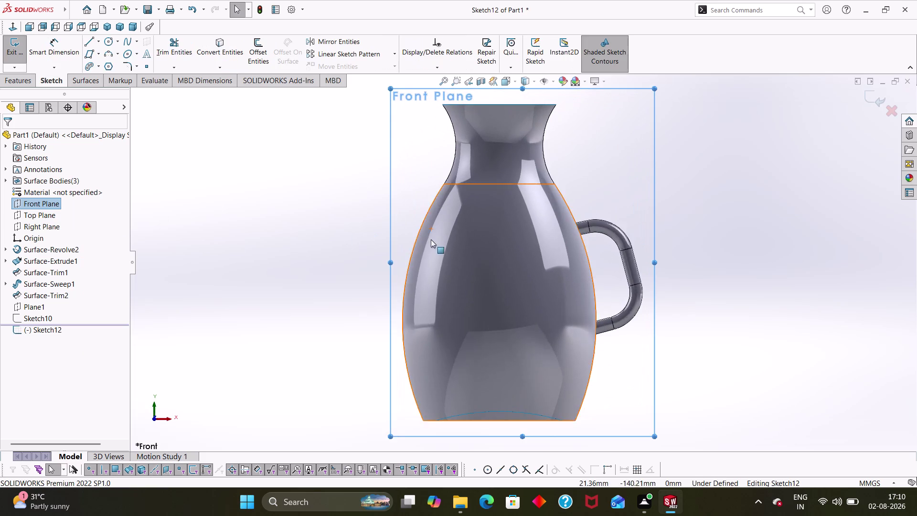
scroll(up, 3)
View the Front Plane face-on and pan to the jug's neck and rim.
right_click(29, 206)
click(51, 197)
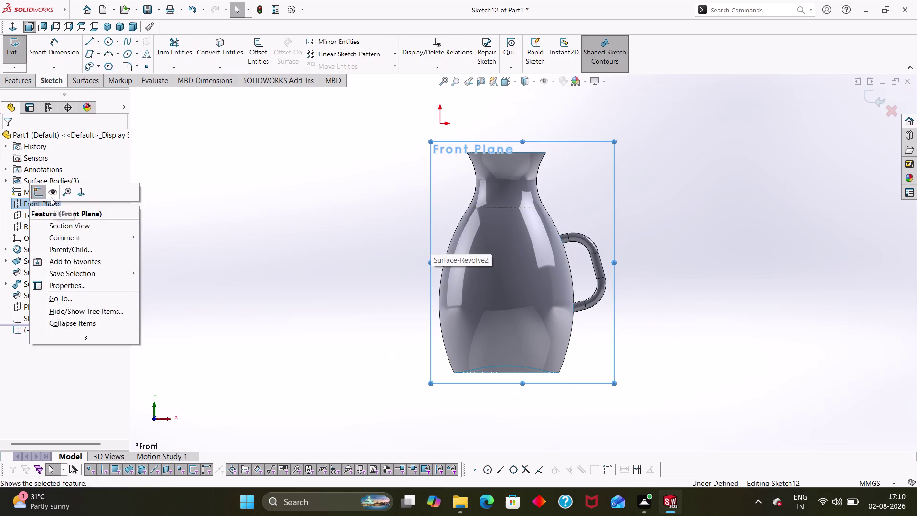
right_click(48, 203)
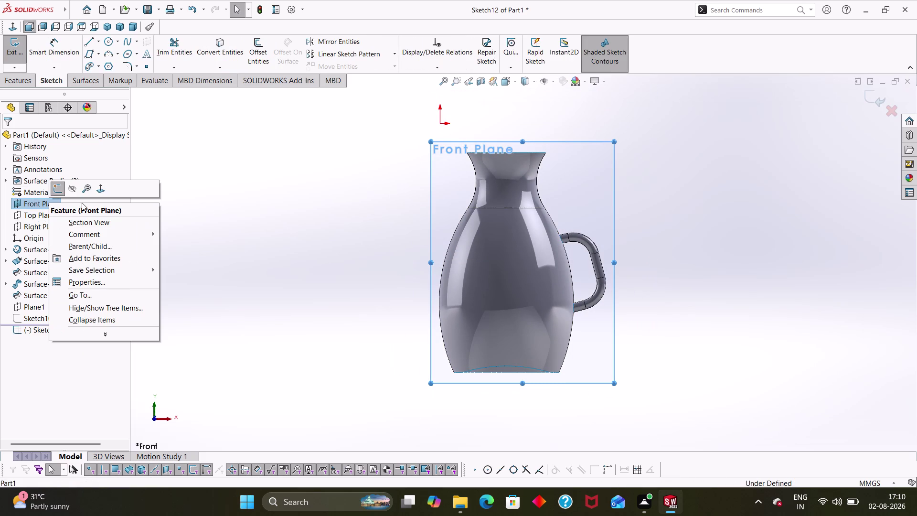
click(70, 190)
scroll(down, 3)
right_drag(423, 235, 286, 236)
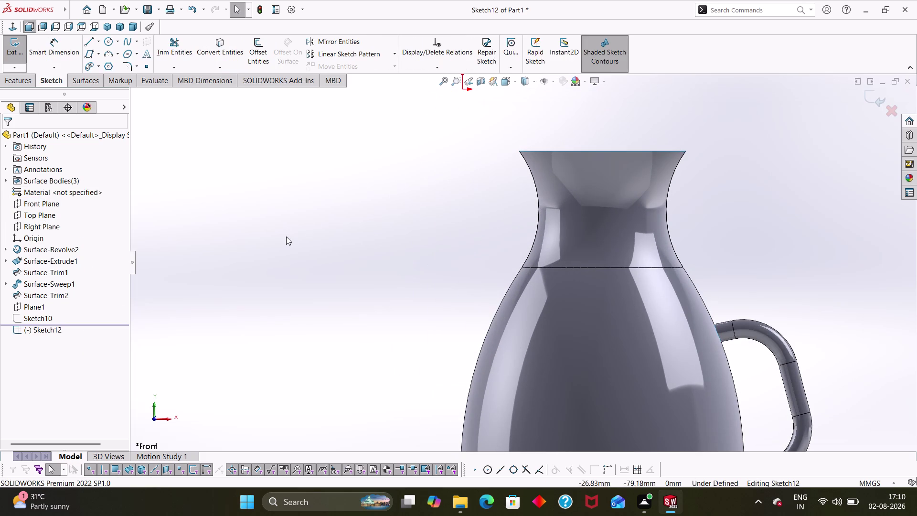
click(520, 151)
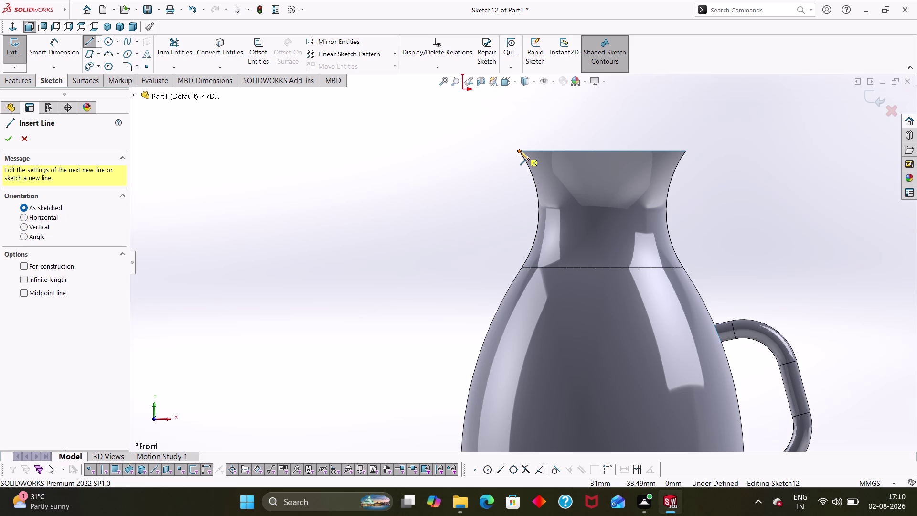
Draw a closed triangular spout profile from the rim's left corner.
click(477, 130)
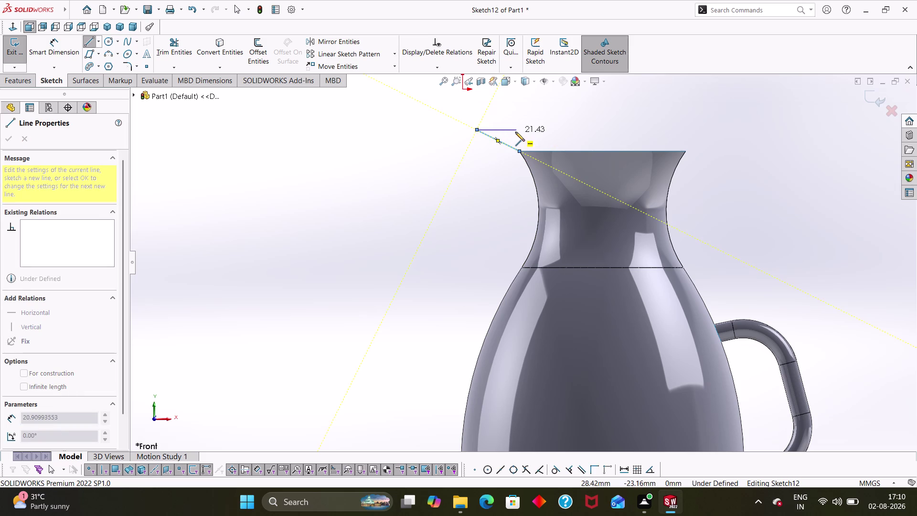
click(515, 132)
click(521, 151)
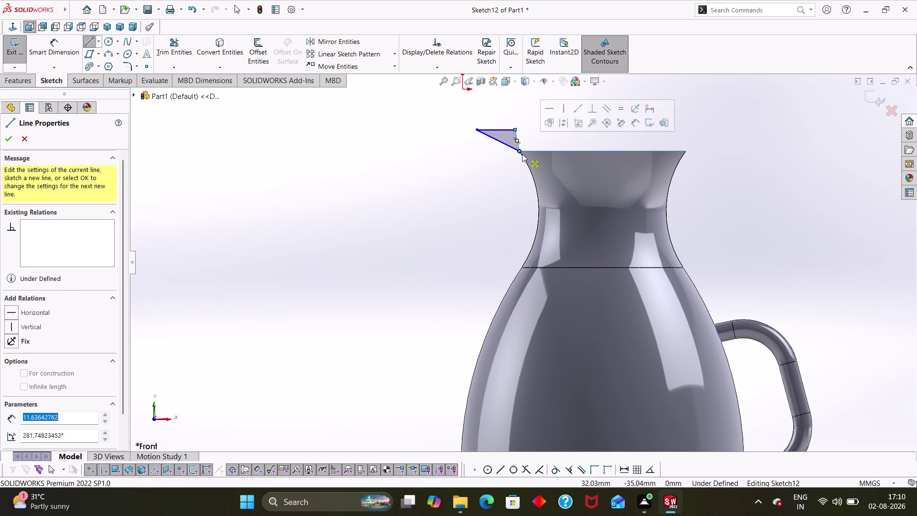
key(Escape)
key(Escape)
Orbit and zoom to look up at the jug's bottom opening.
middle_drag(519, 219, 520, 297)
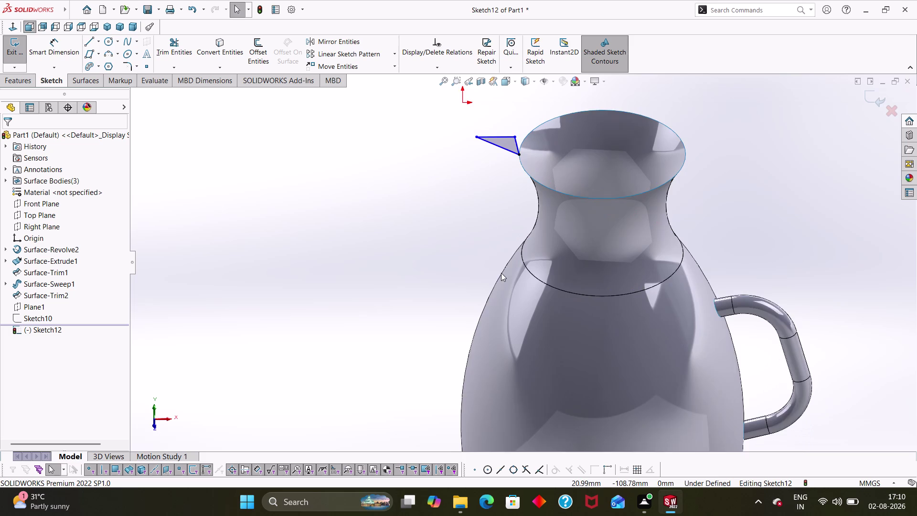
scroll(up, 3)
scroll(up, 3)
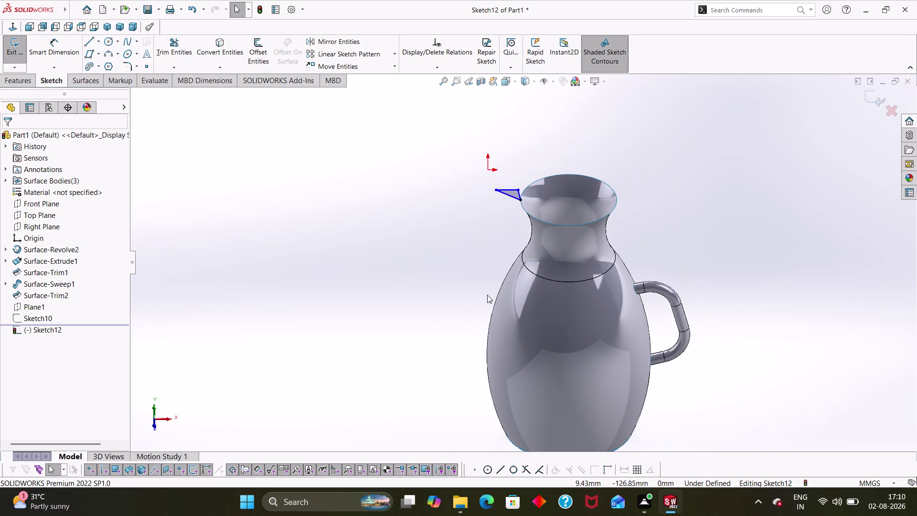
middle_drag(519, 379, 509, 331)
scroll(down, 3)
scroll(down, 3)
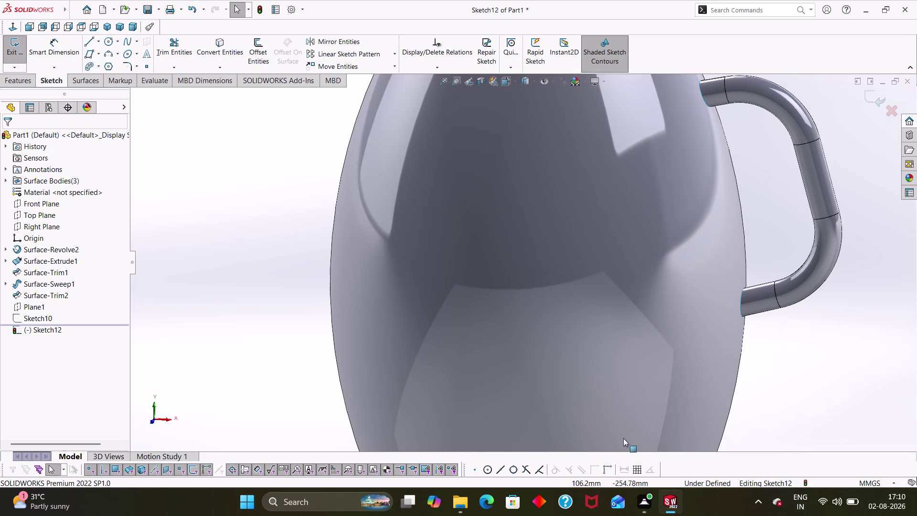
middle_drag(833, 347, 699, 191)
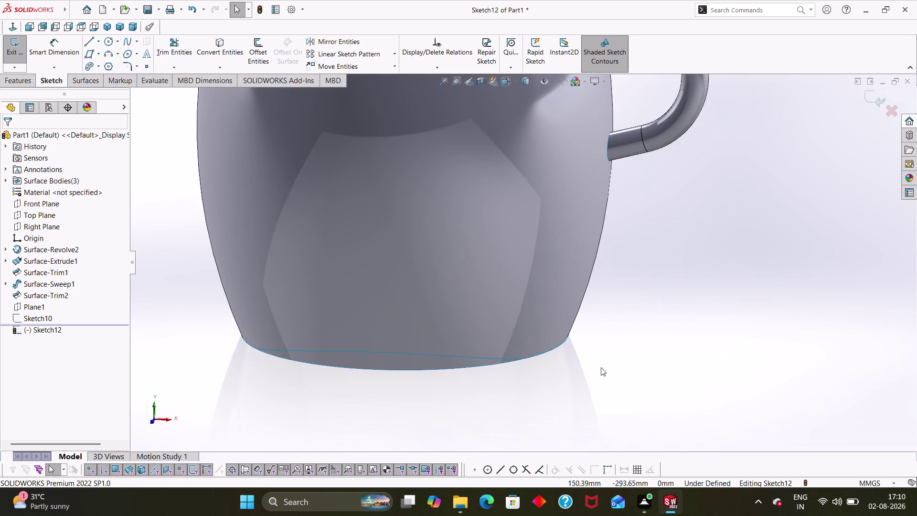
scroll(up, 3)
middle_drag(544, 367, 608, 306)
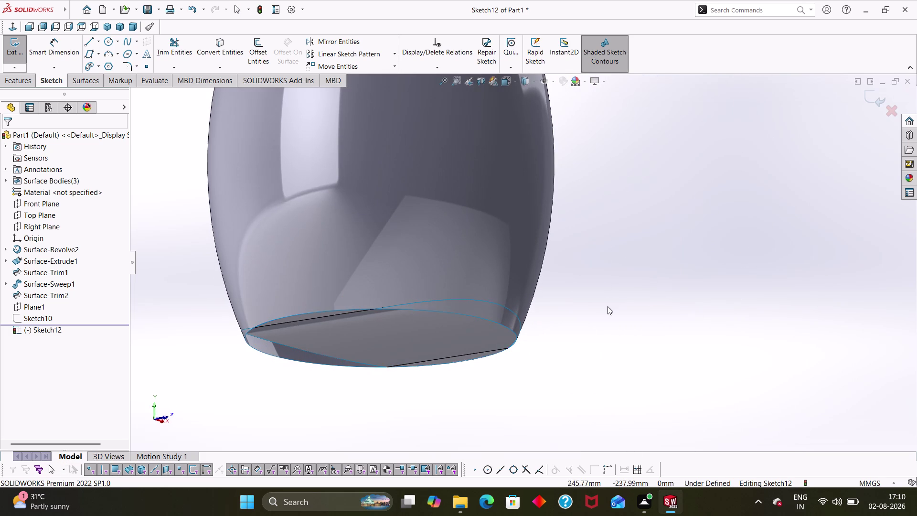
Close the spout sketch, Sketch12.
click(86, 88)
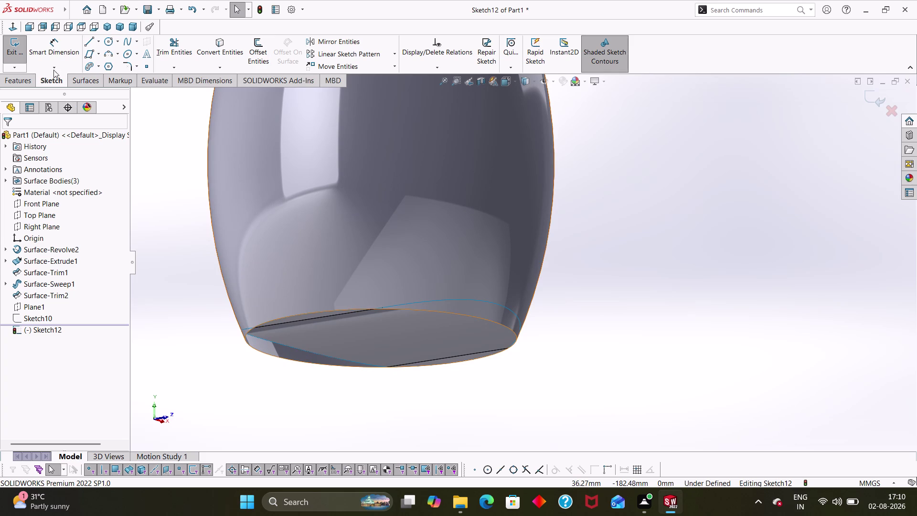
click(6, 48)
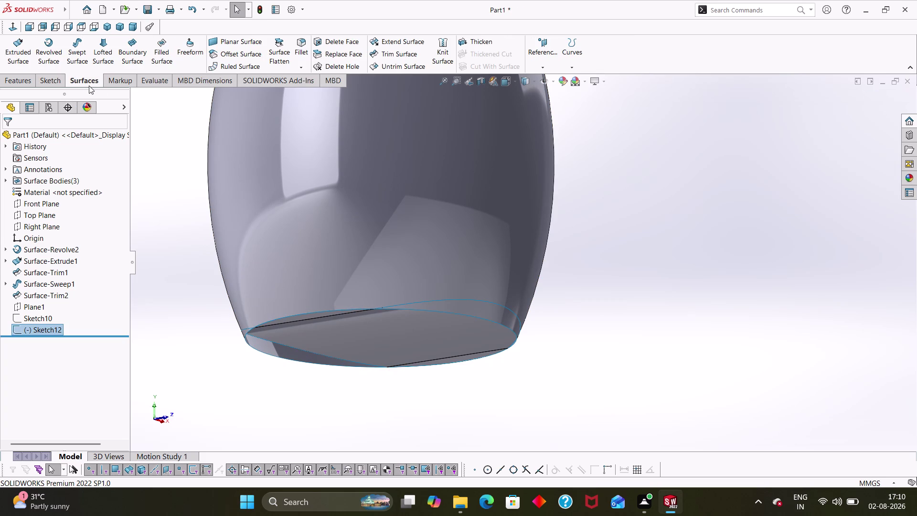
click(306, 45)
Start a 7.5 mm face fillet on the jug surfaces, then abandon it.
click(441, 309)
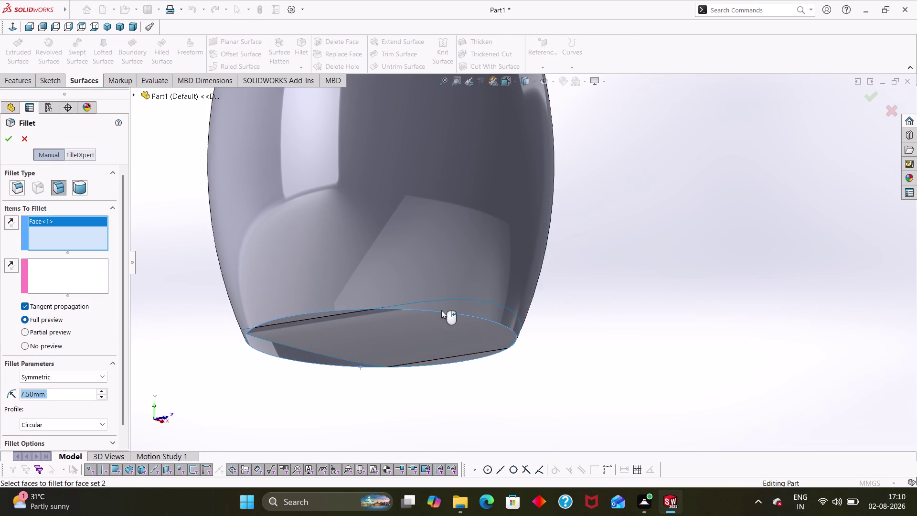
key(Escape)
key(Escape)
key(Escape)
key(Escape)
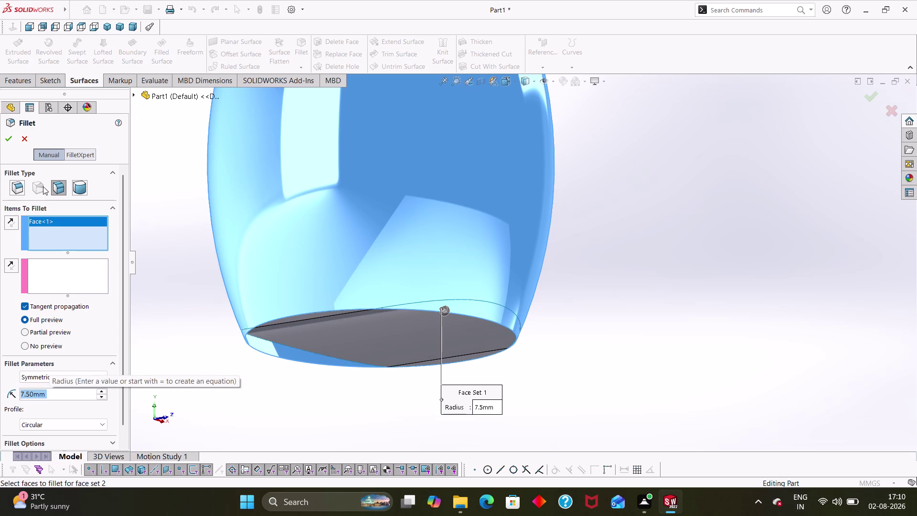
click(23, 134)
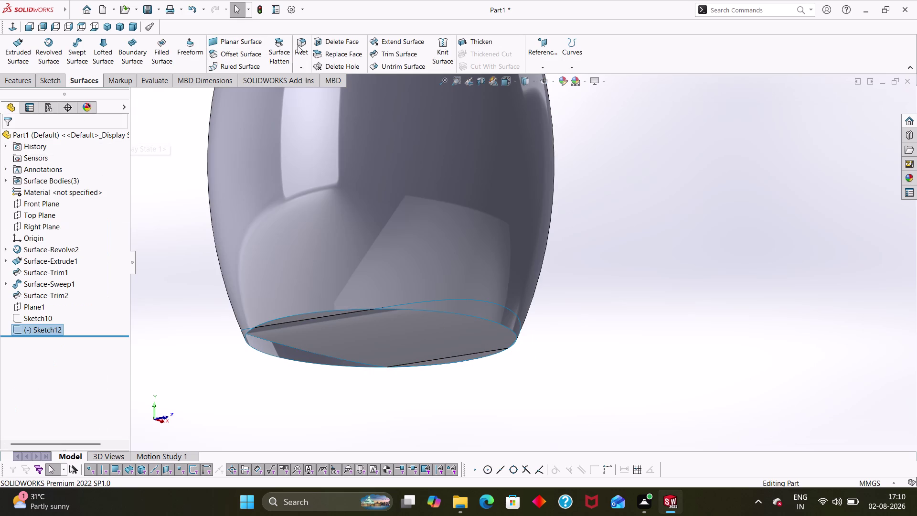
Try a constant-size edge fillet on the jug's bottom edge, which is rejected as laminar.
click(302, 44)
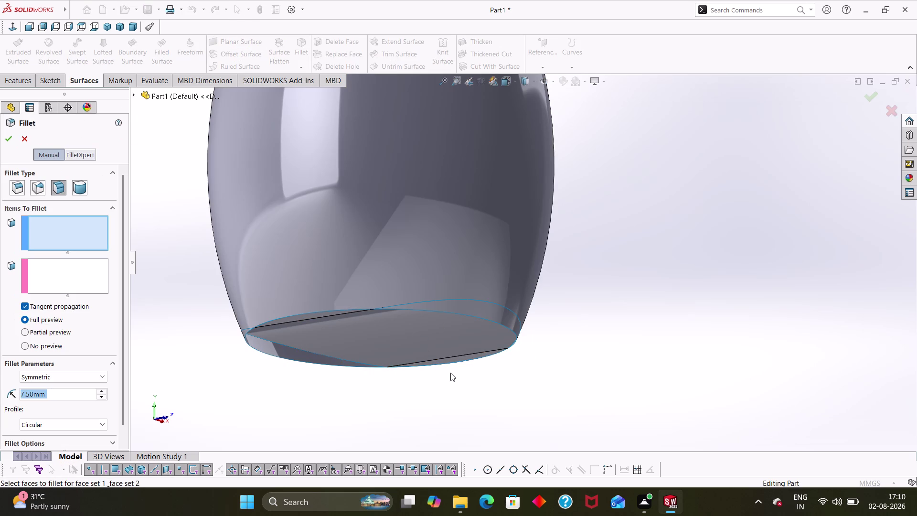
scroll(down, 3)
middle_drag(465, 370, 480, 325)
click(367, 162)
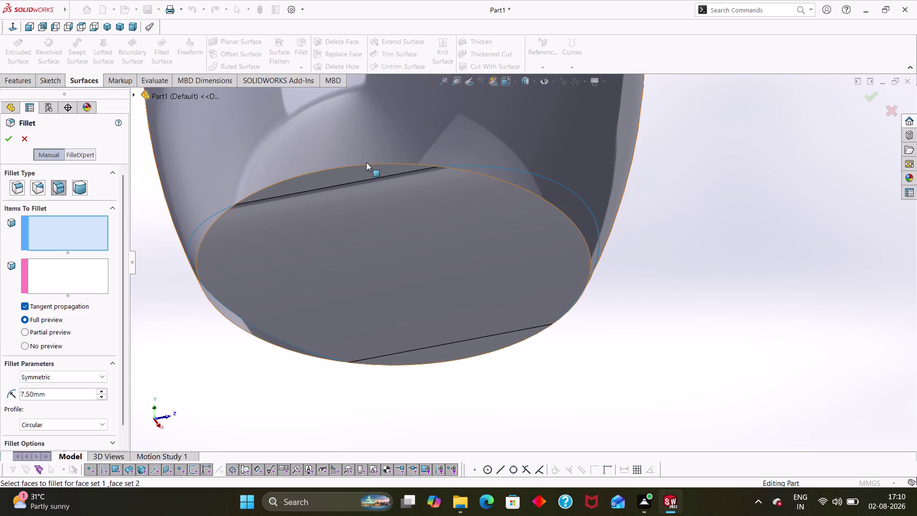
click(12, 185)
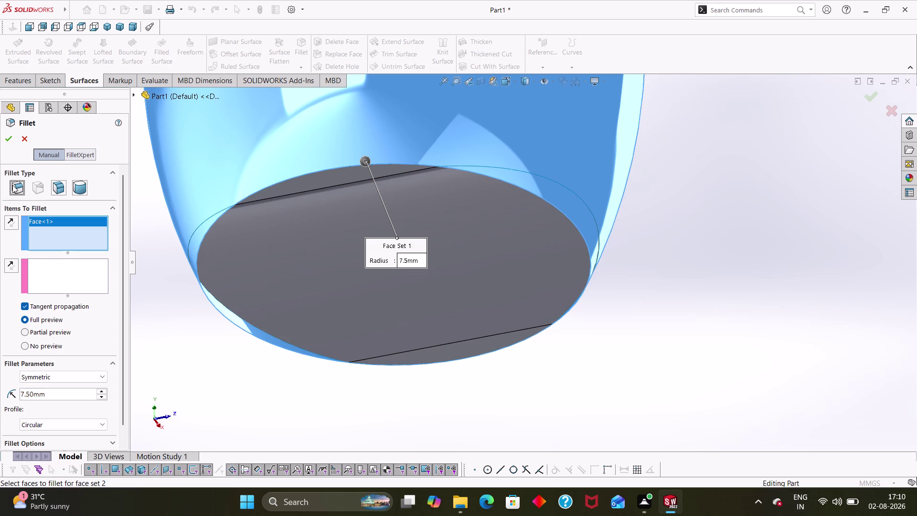
click(323, 168)
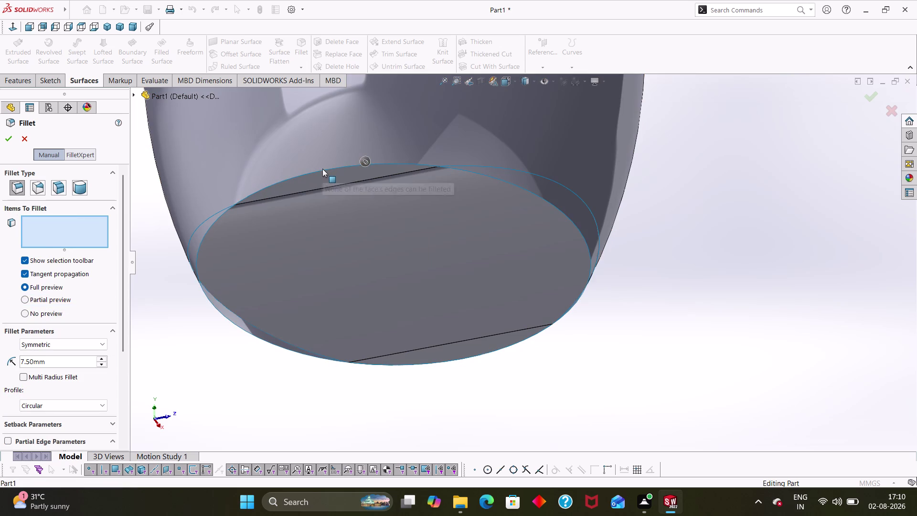
click(520, 187)
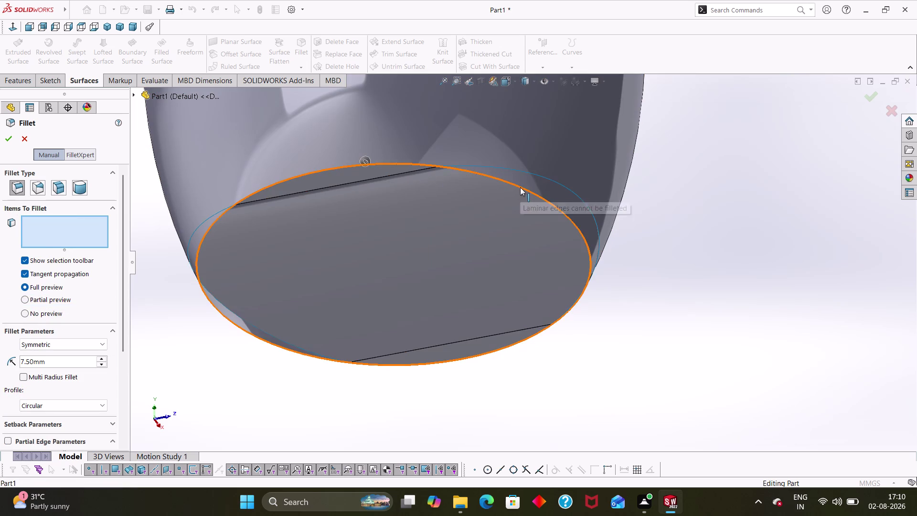
click(523, 189)
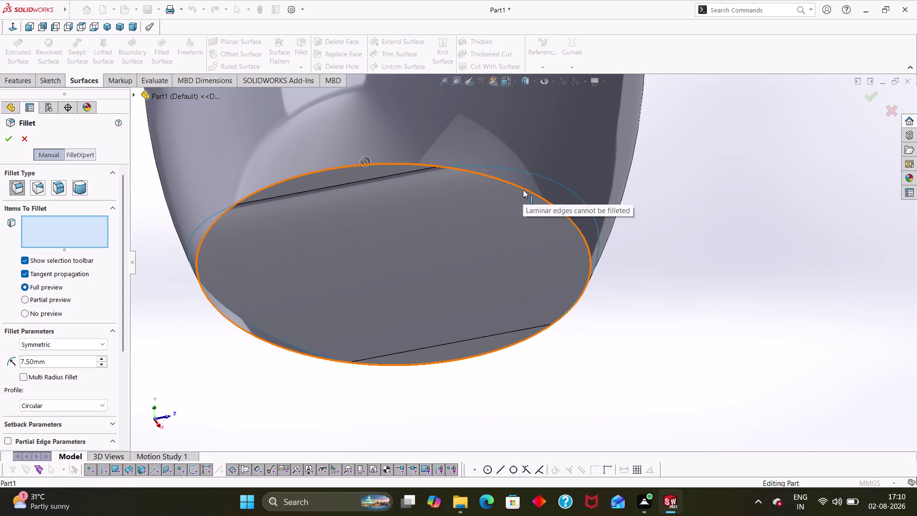
Orbit around the jug's base, then back to a three-quarter view of the rim and spout sketch.
scroll(up, 3)
middle_drag(544, 188, 559, 245)
scroll(up, 3)
middle_drag(564, 195, 552, 213)
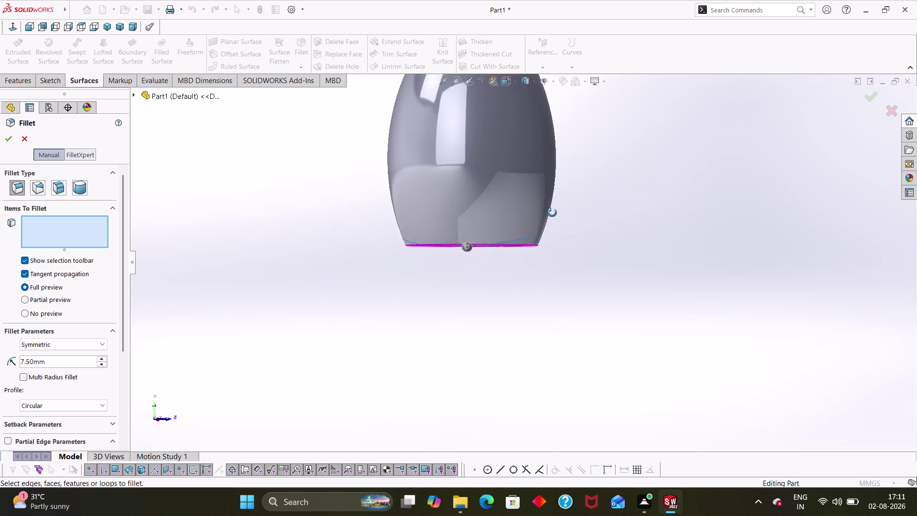
middle_drag(552, 212, 551, 216)
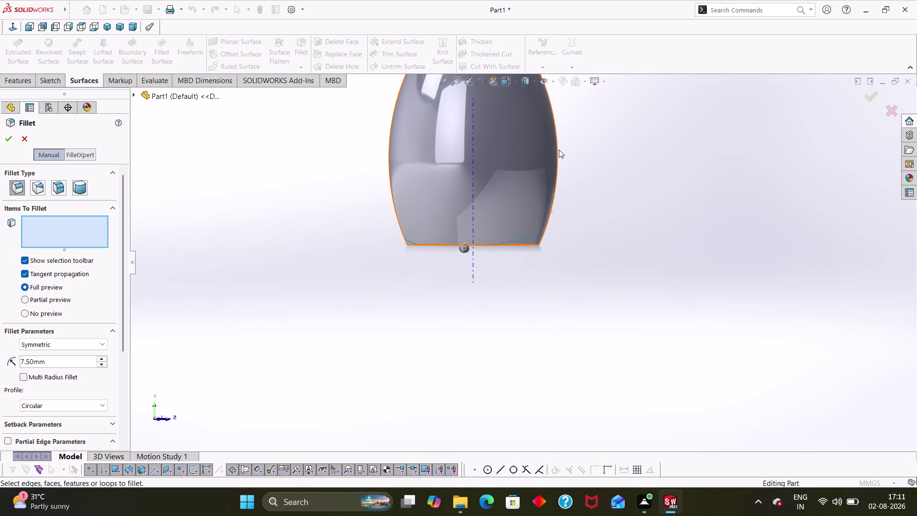
middle_drag(559, 149, 554, 295)
middle_drag(576, 220, 540, 302)
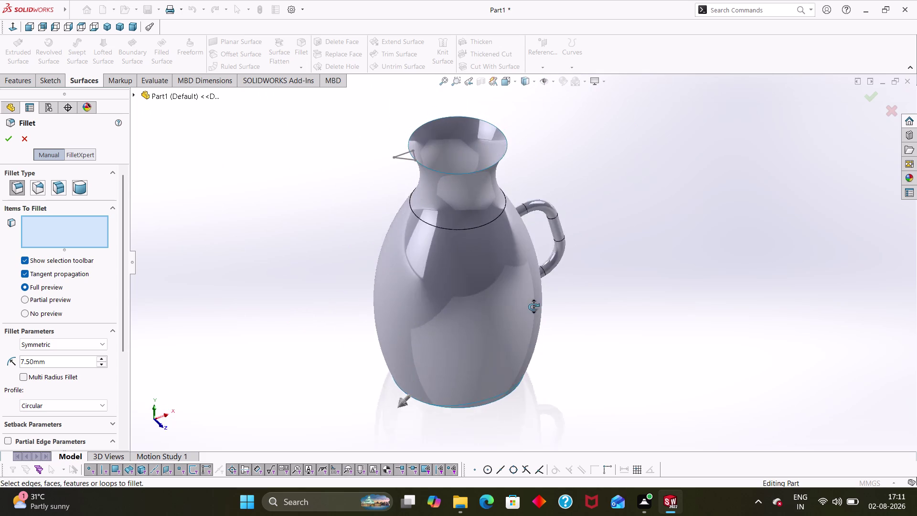
middle_drag(540, 302, 495, 298)
scroll(down, 3)
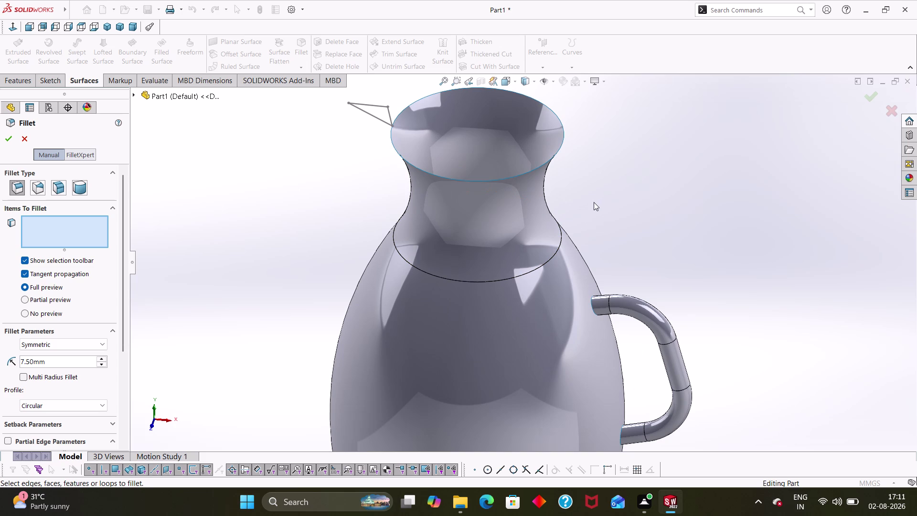